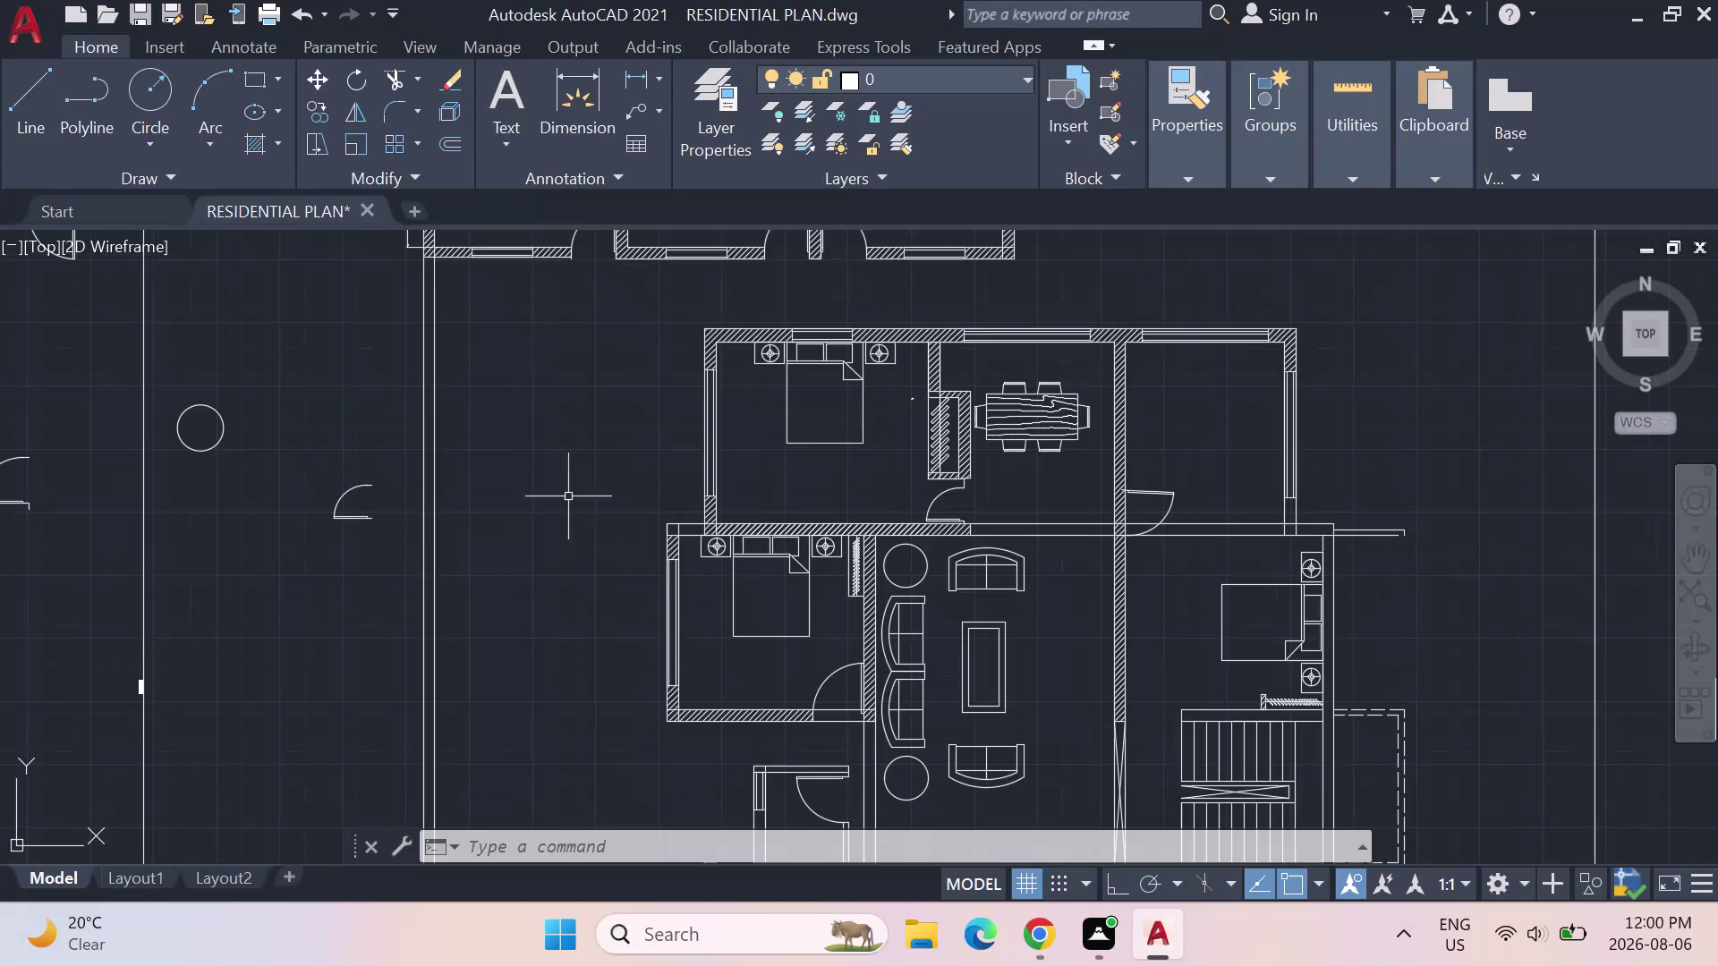
Center the house on screen with its living room and bedrooms, then quick-save RESIDENTIAL PLAN.dwg.
scroll(up, 3)
scroll(down, 3)
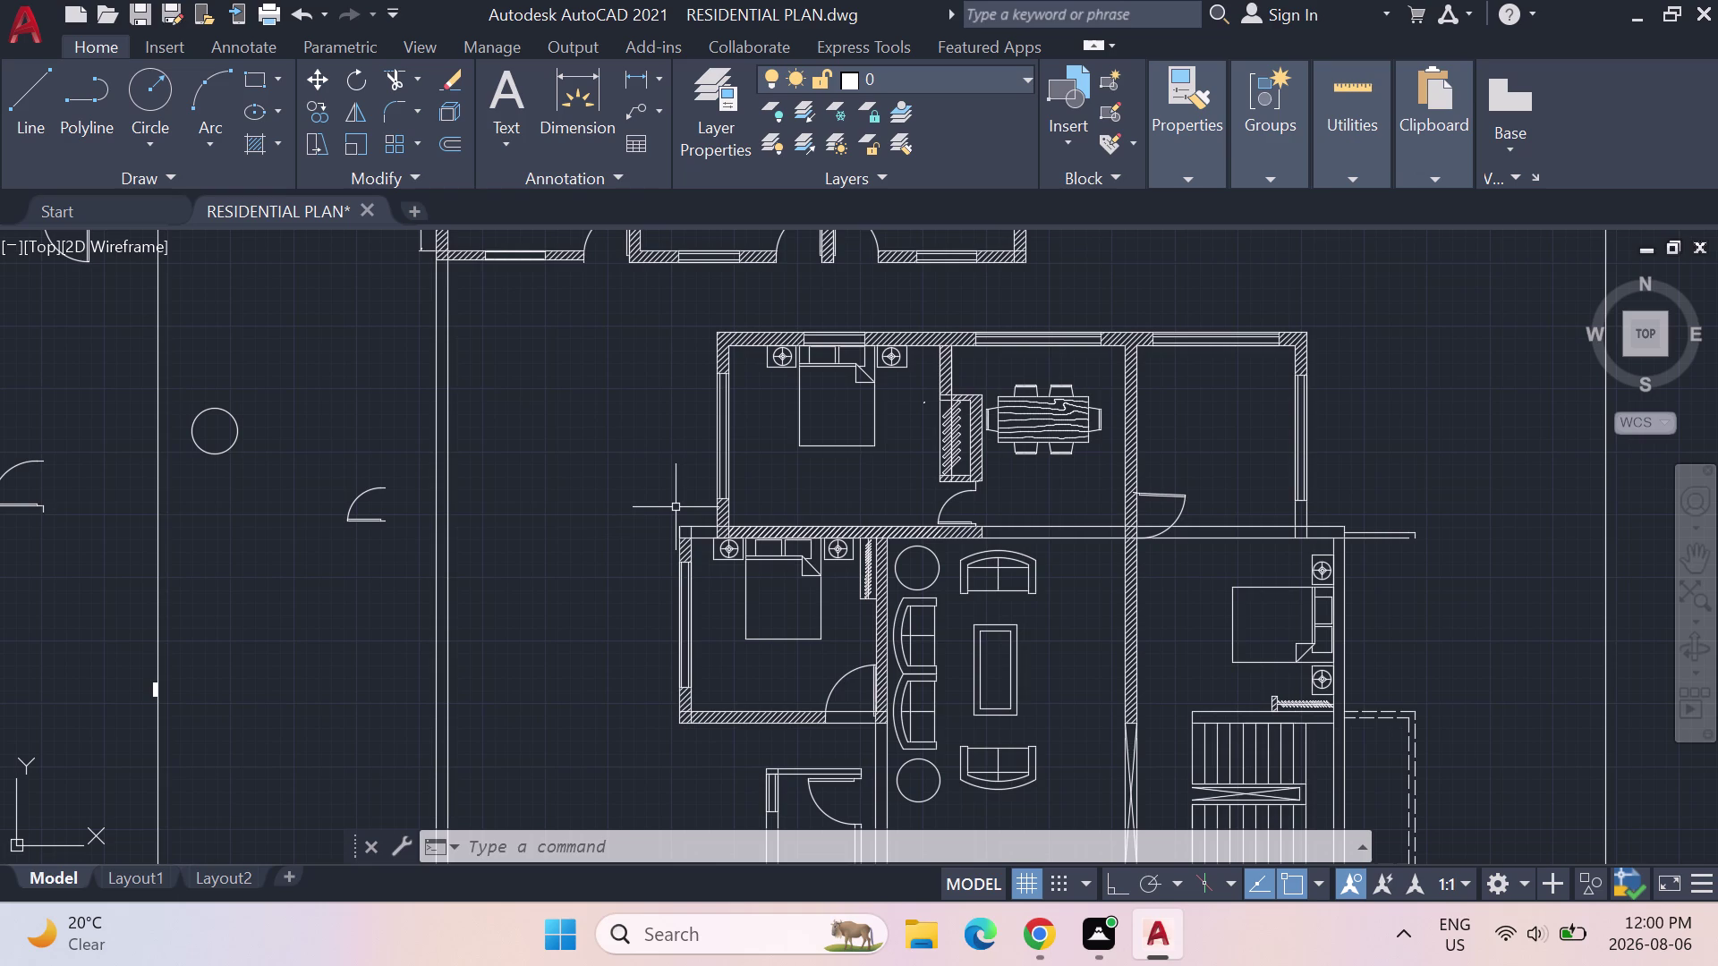
middle_drag(636, 549, 528, 507)
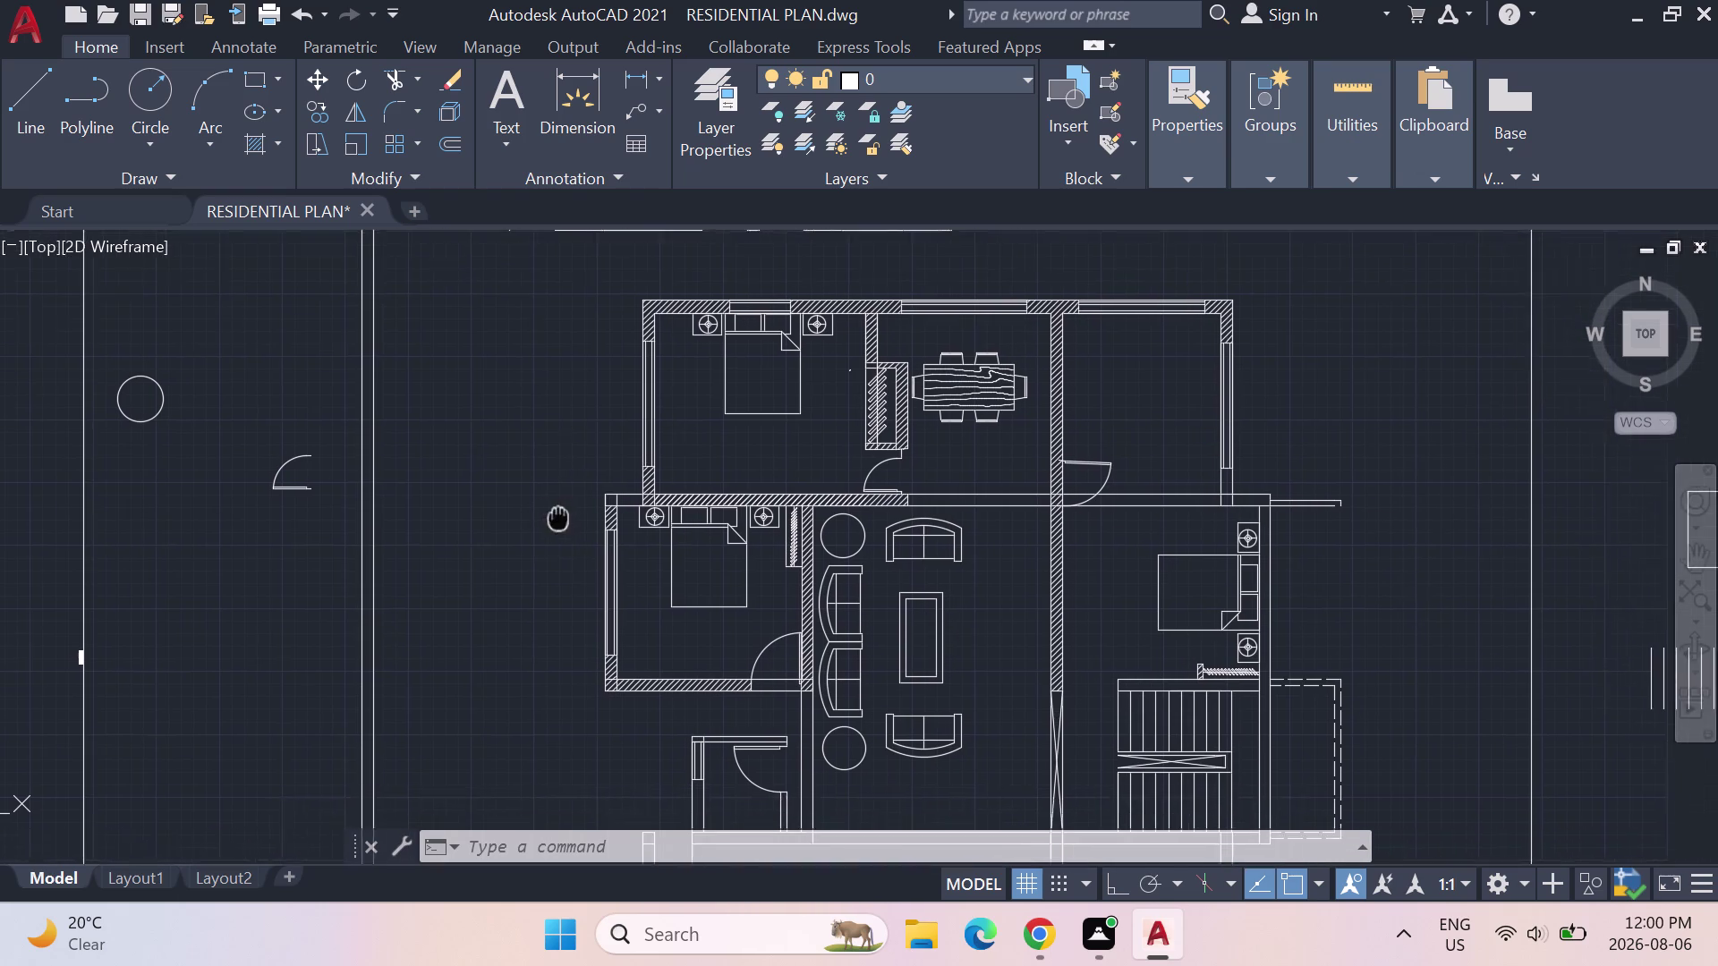
middle_drag(528, 507, 499, 495)
scroll(up, 3)
scroll(down, 3)
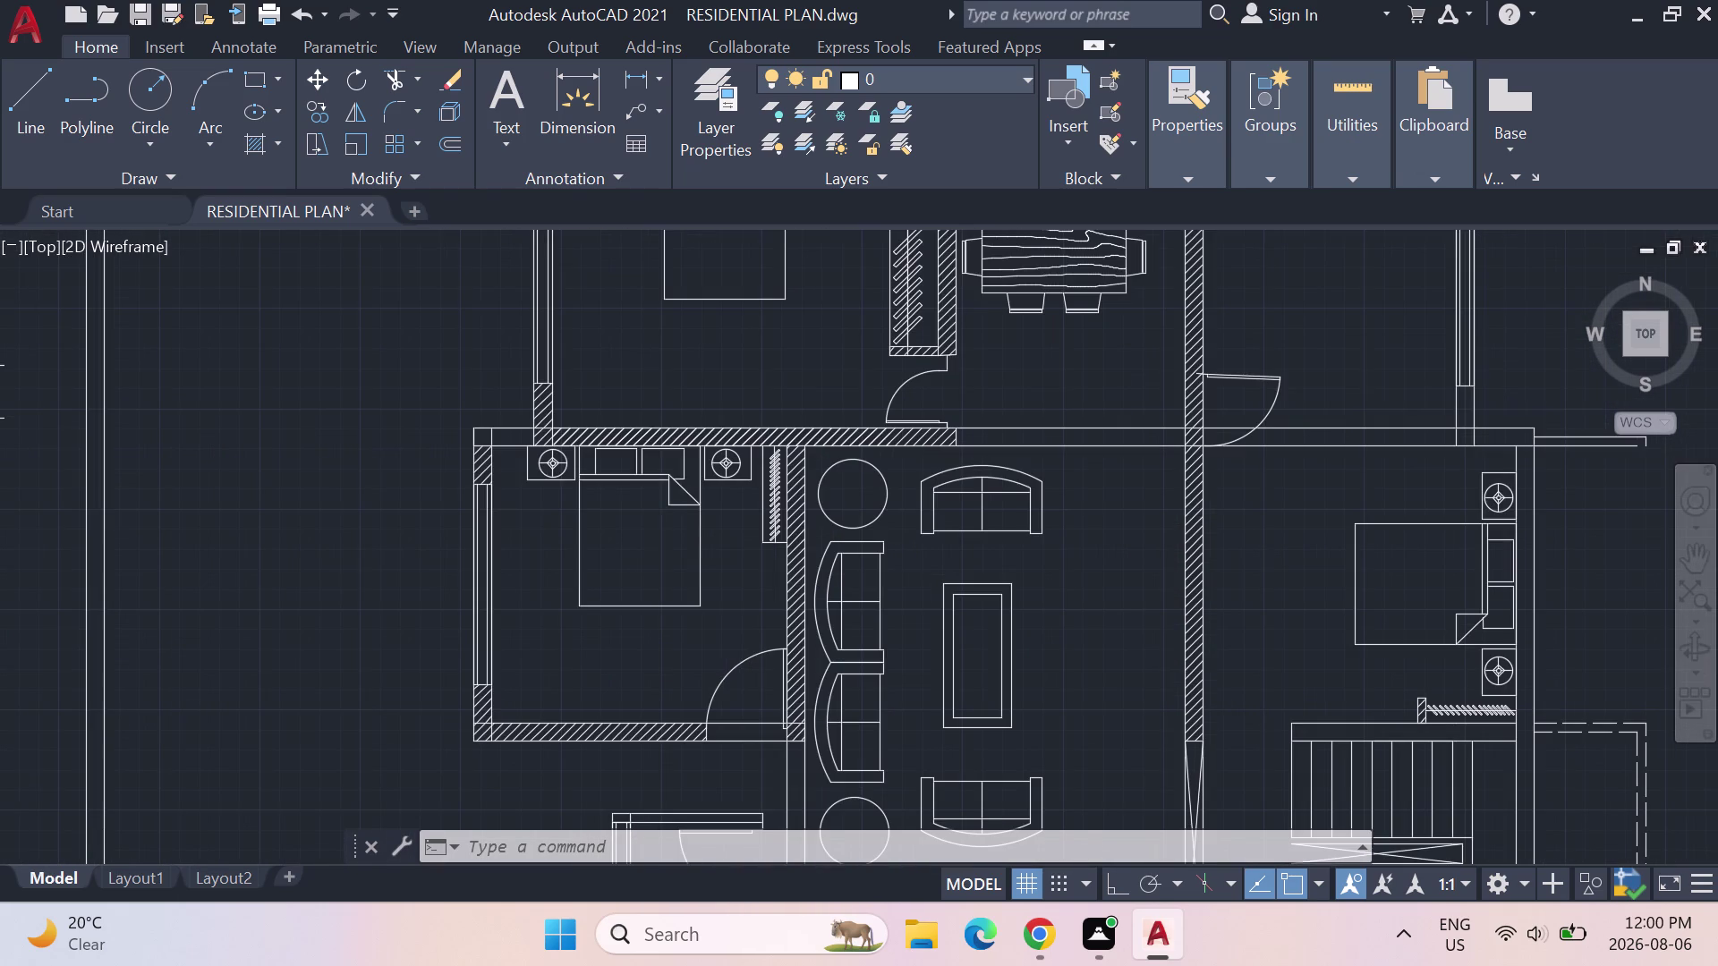
middle_drag(665, 561, 524, 433)
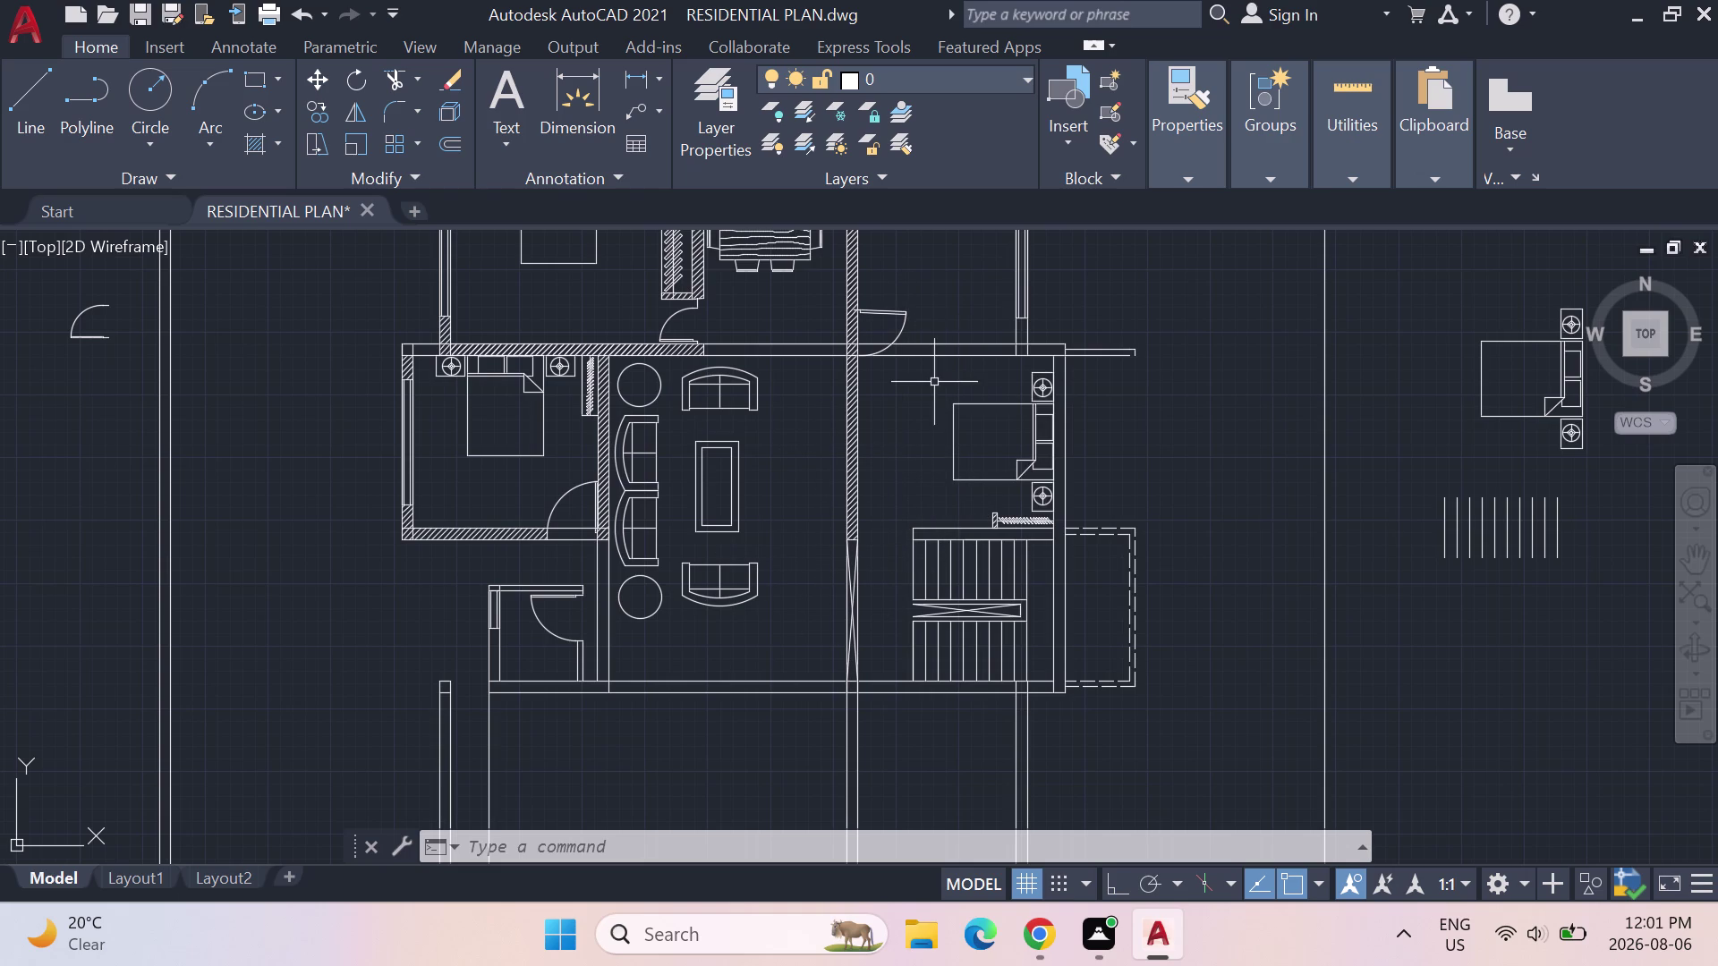
key(ctrl+s)
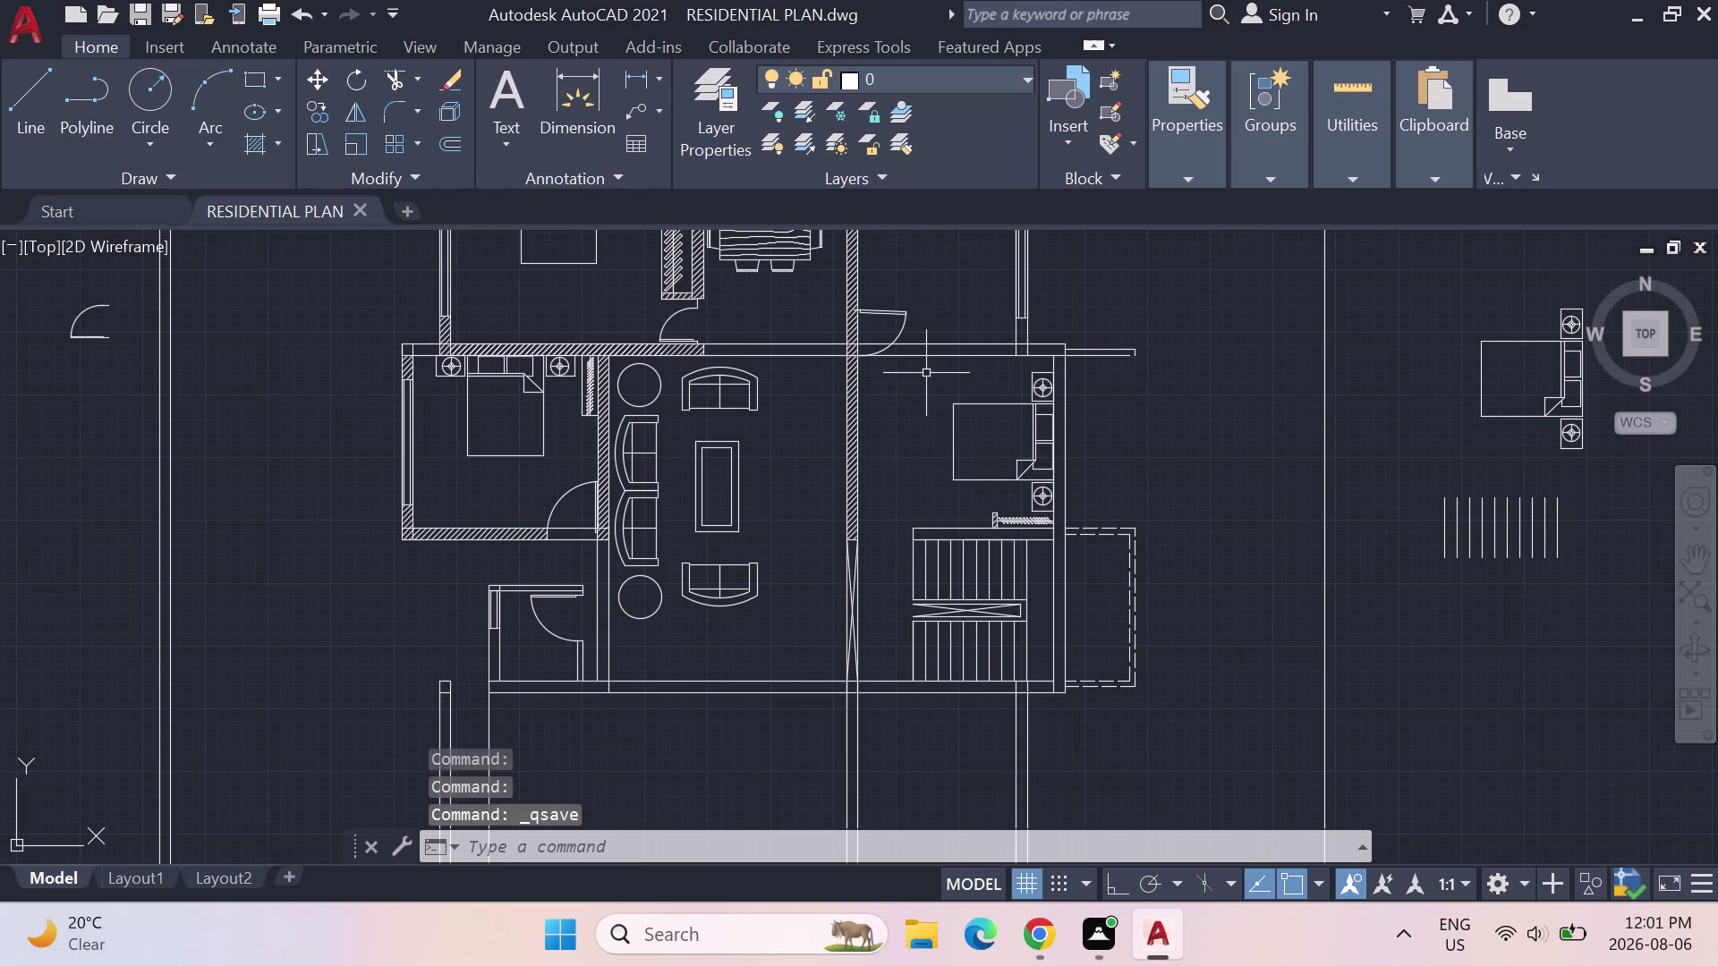
Zoom out to review the site's car, spare furniture blocks and plot boundary, then save again.
scroll(down, 3)
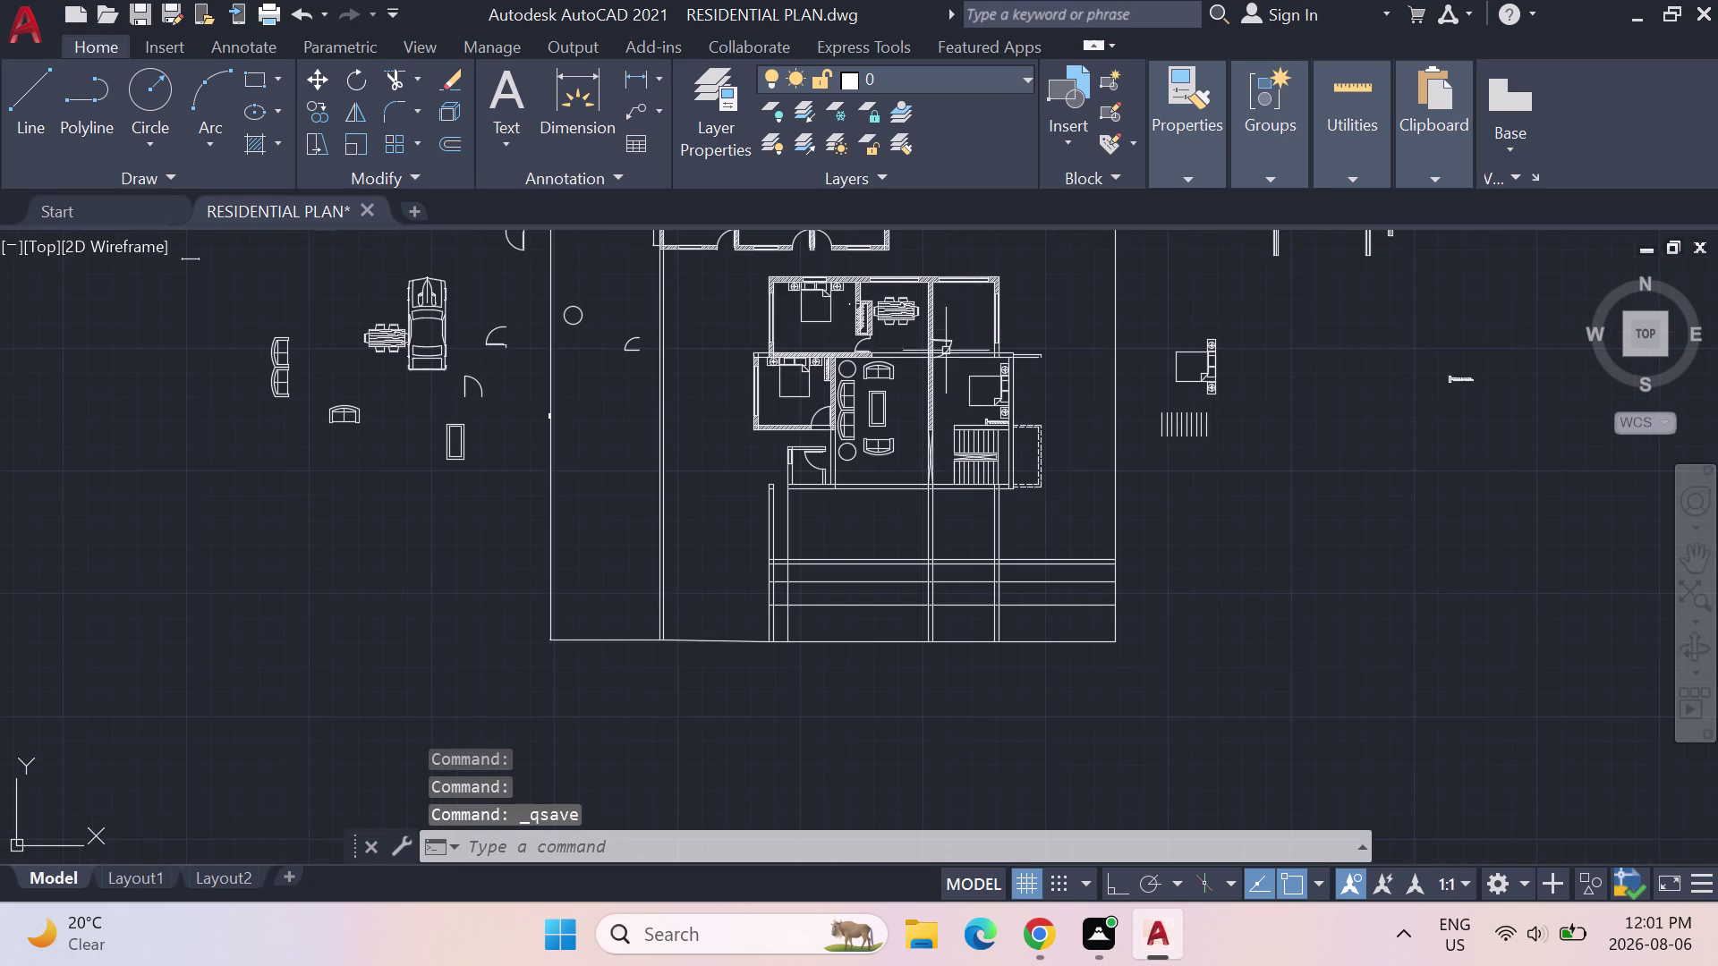
scroll(up, 3)
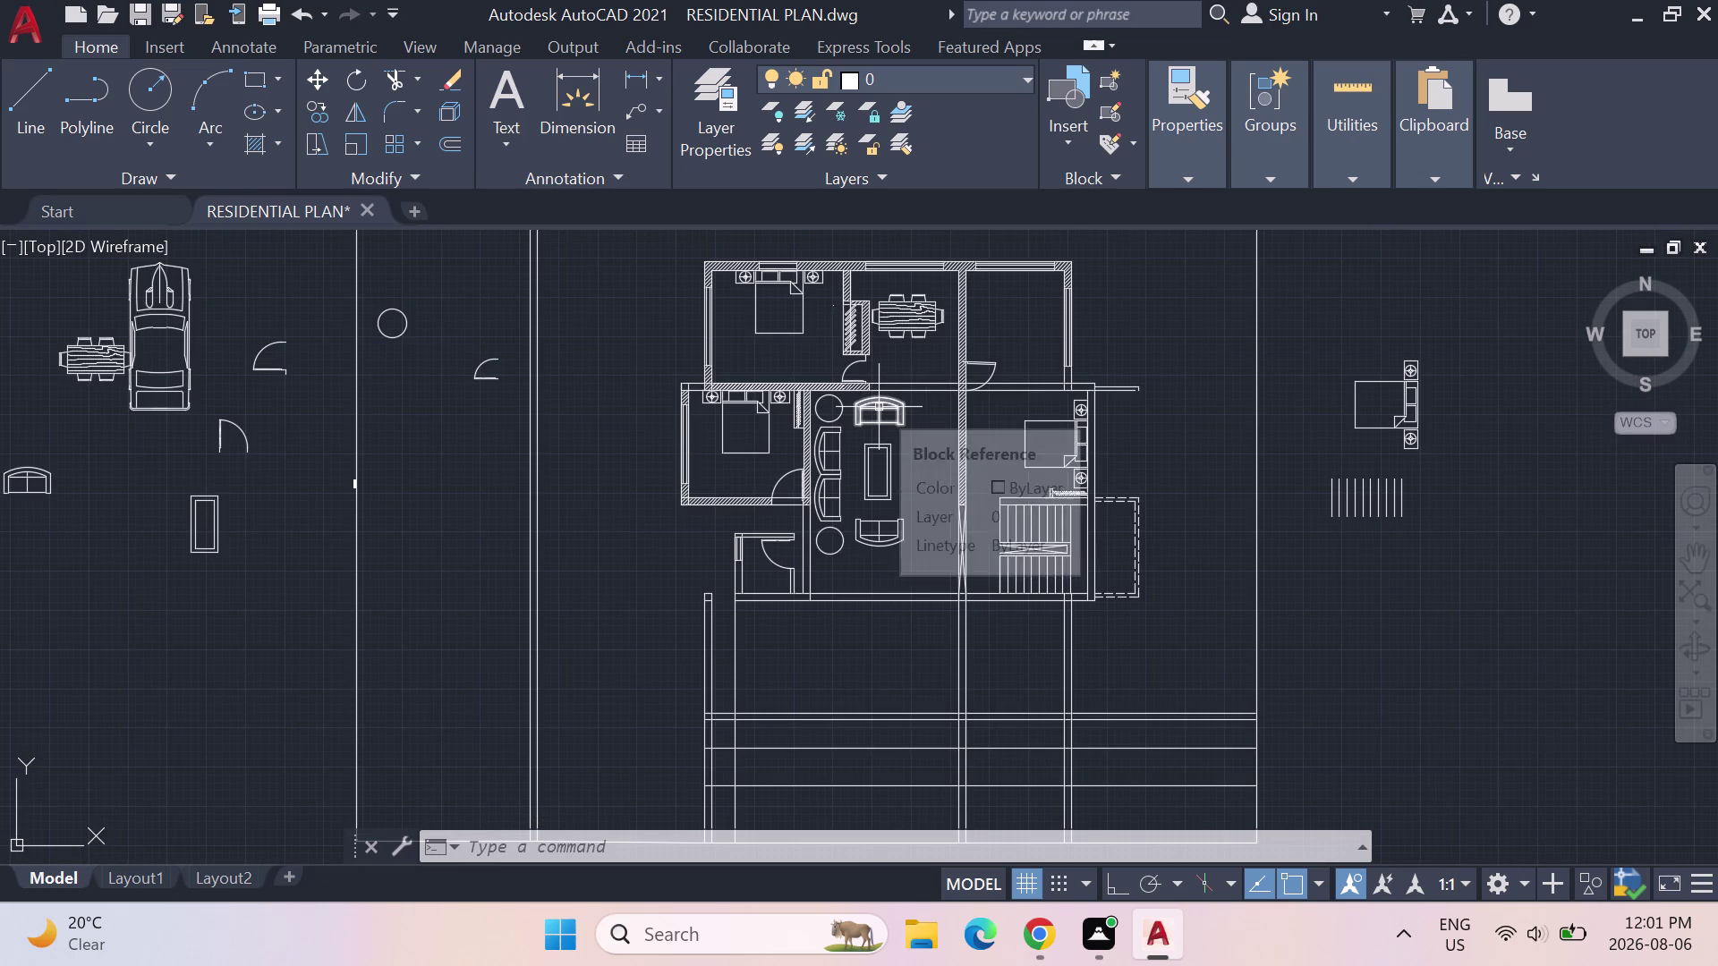
scroll(up, 3)
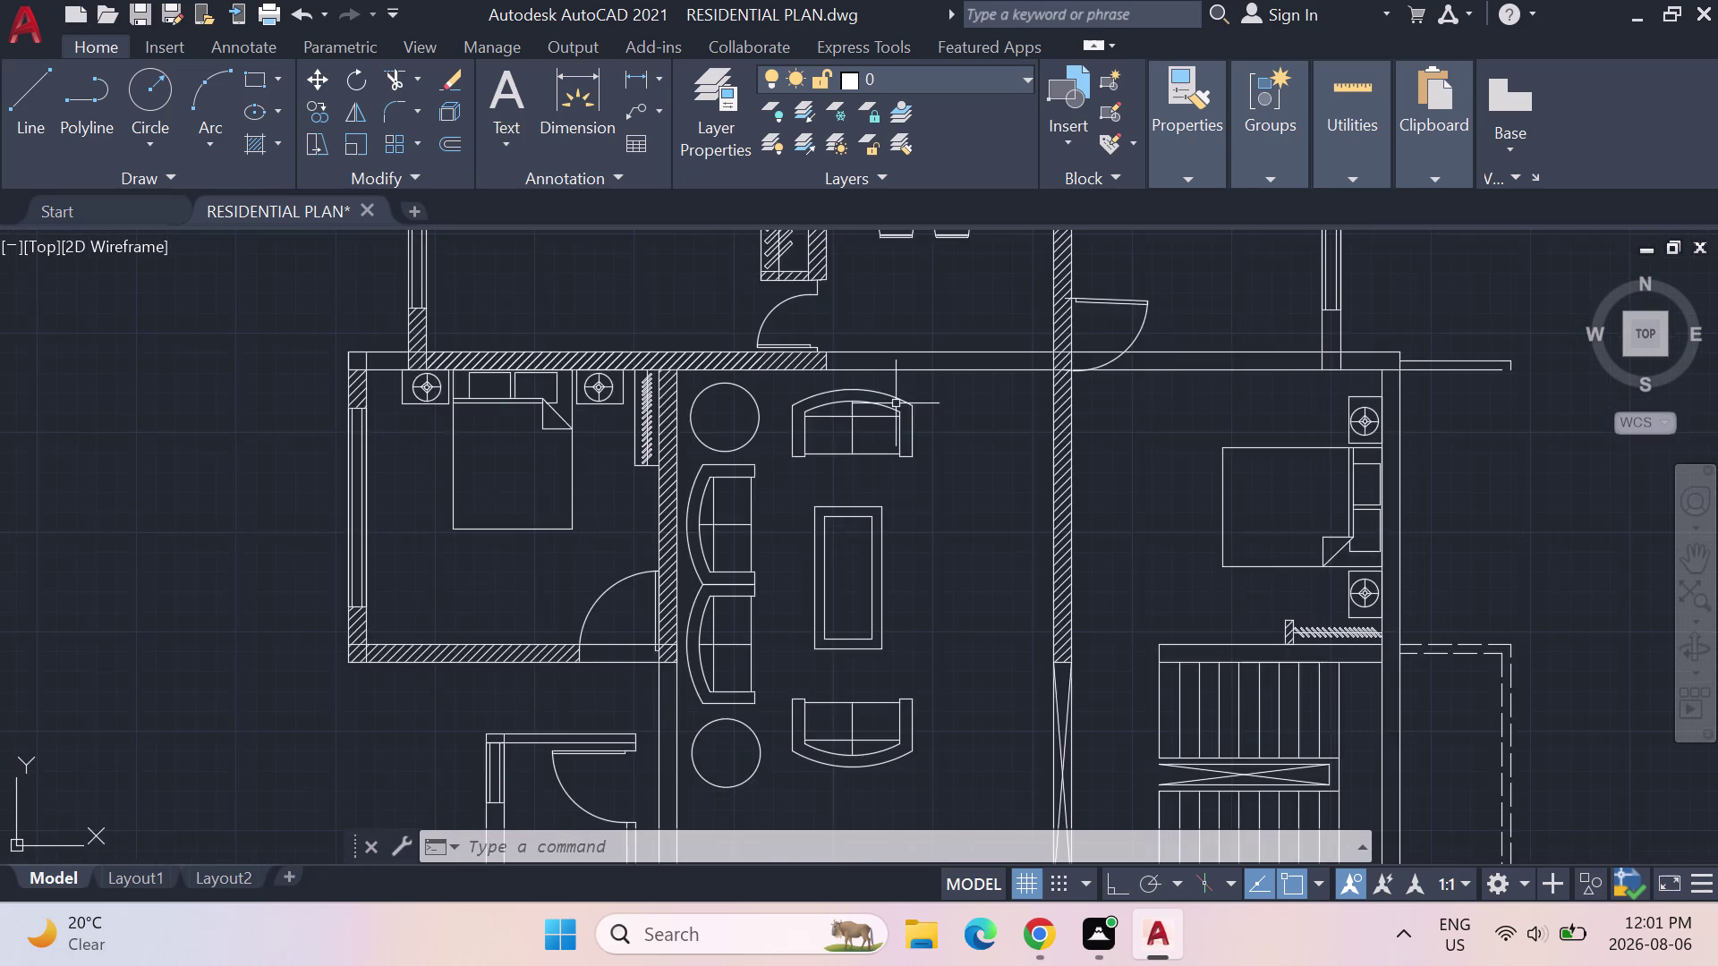
scroll(down, 3)
scroll(down, 3)
scroll(down, 3)
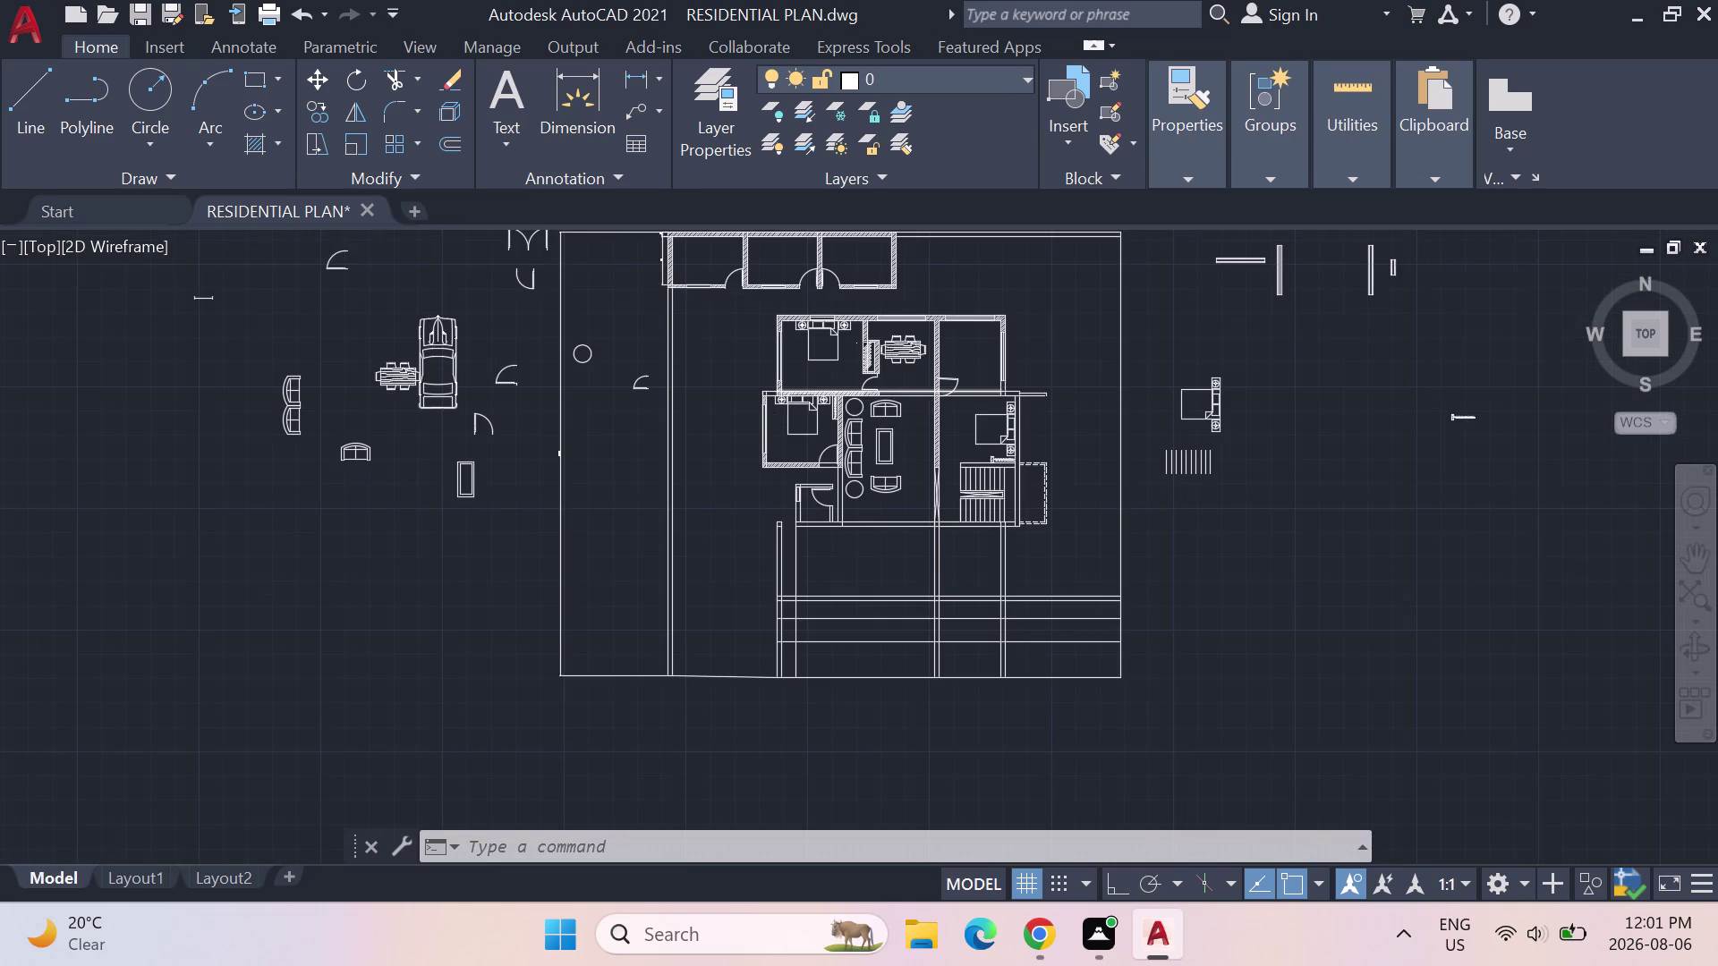
scroll(up, 3)
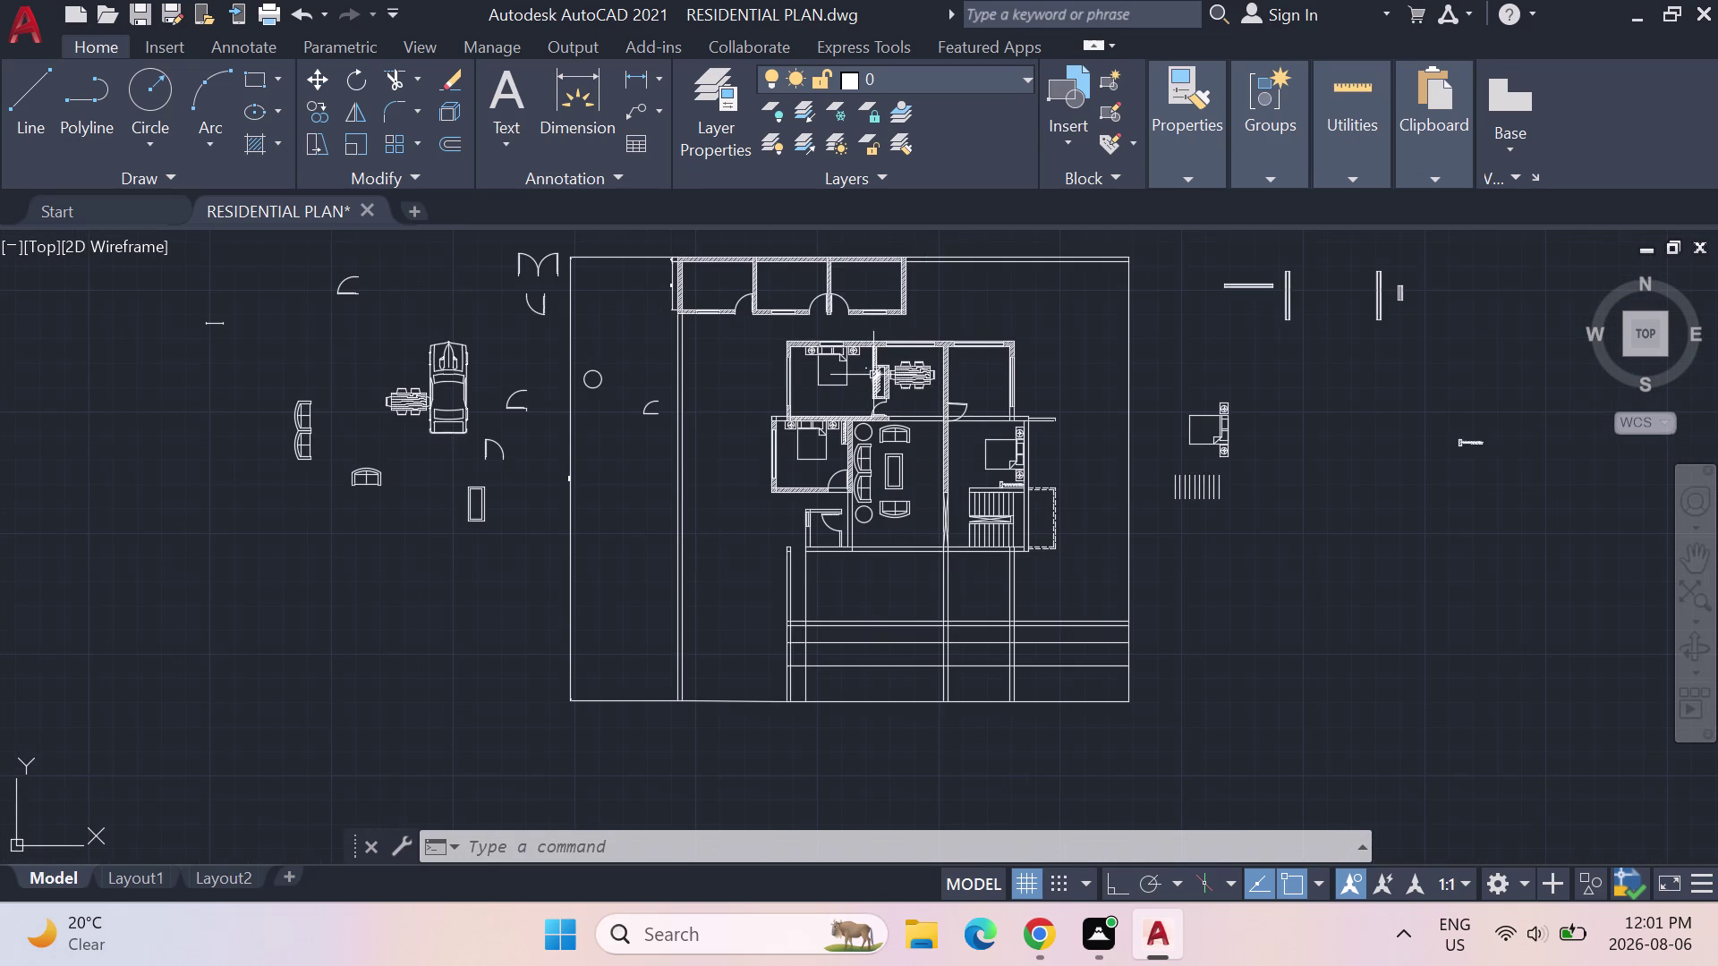
key(ctrl+s)
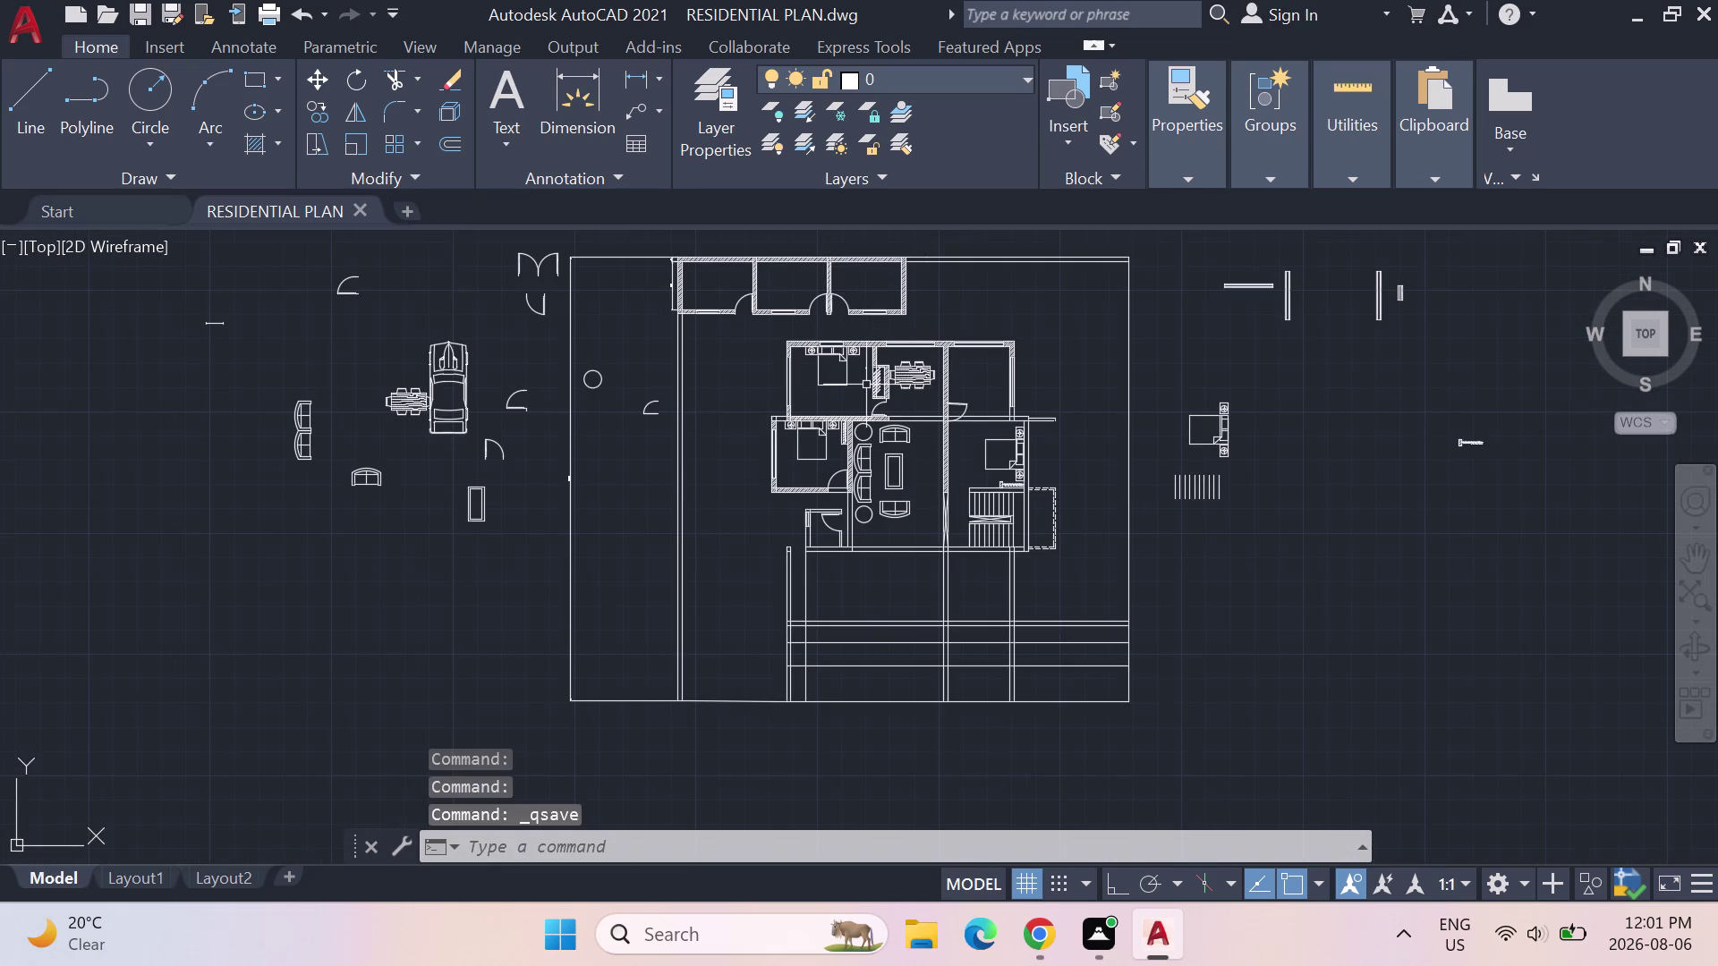
Zoom back in on the house plan.
scroll(down, 3)
scroll(up, 3)
scroll(up, 3)
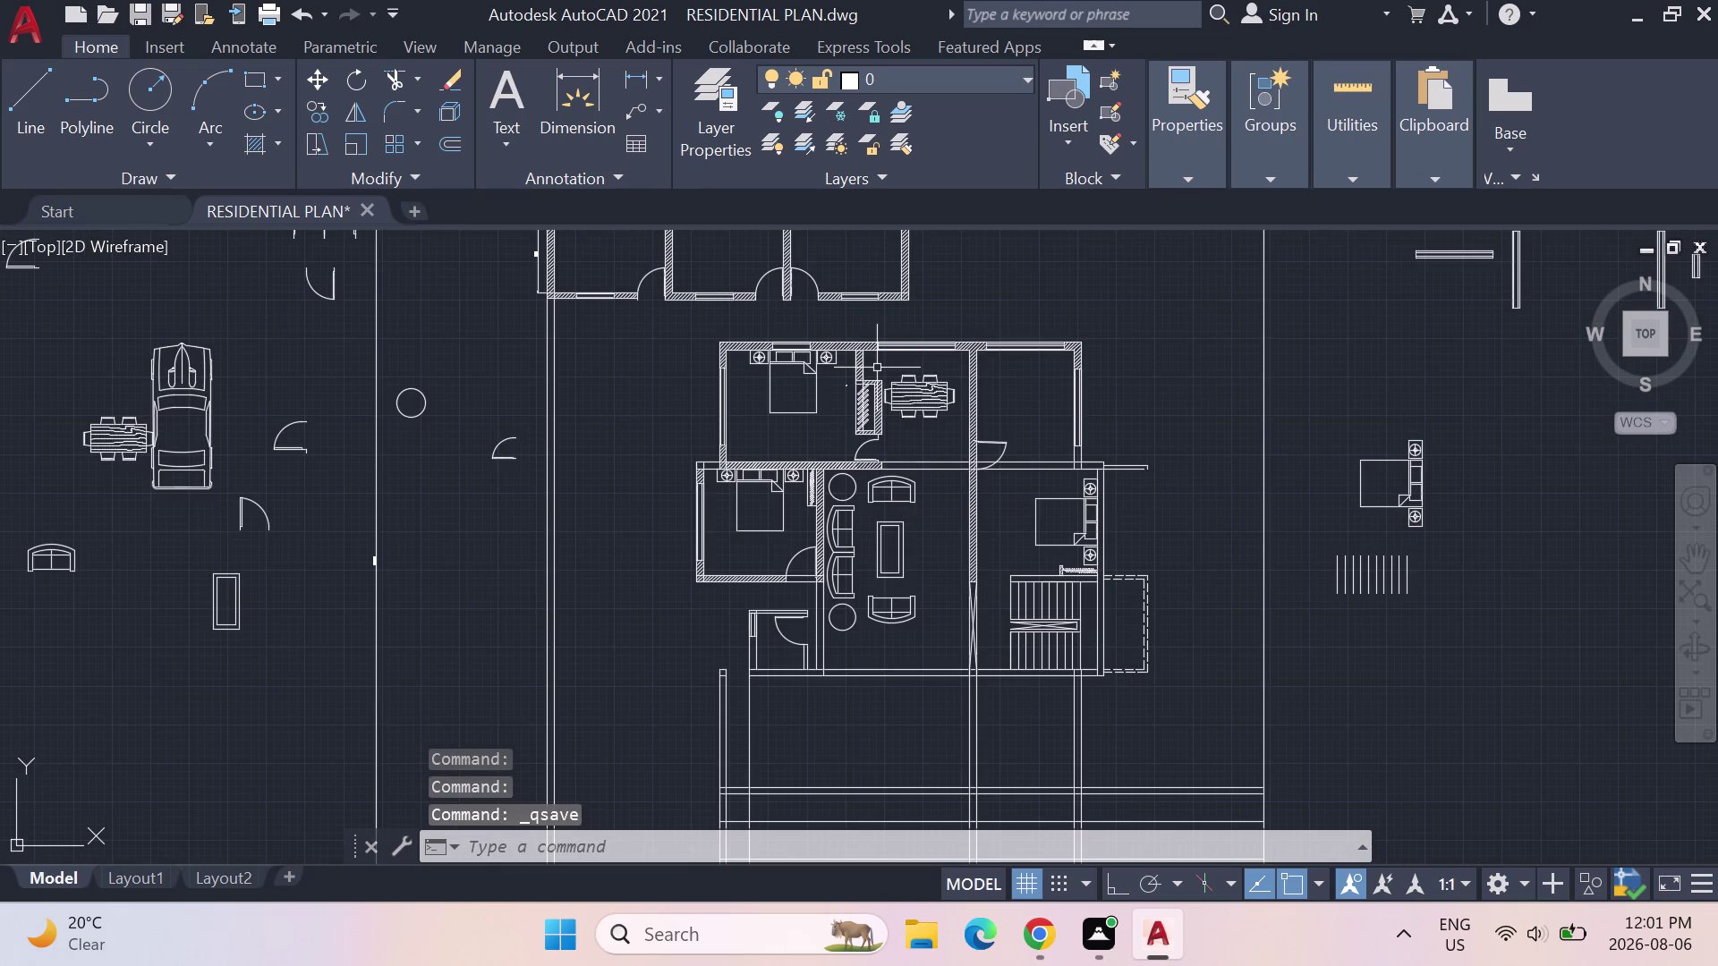
scroll(up, 3)
scroll(down, 3)
scroll(down, 3)
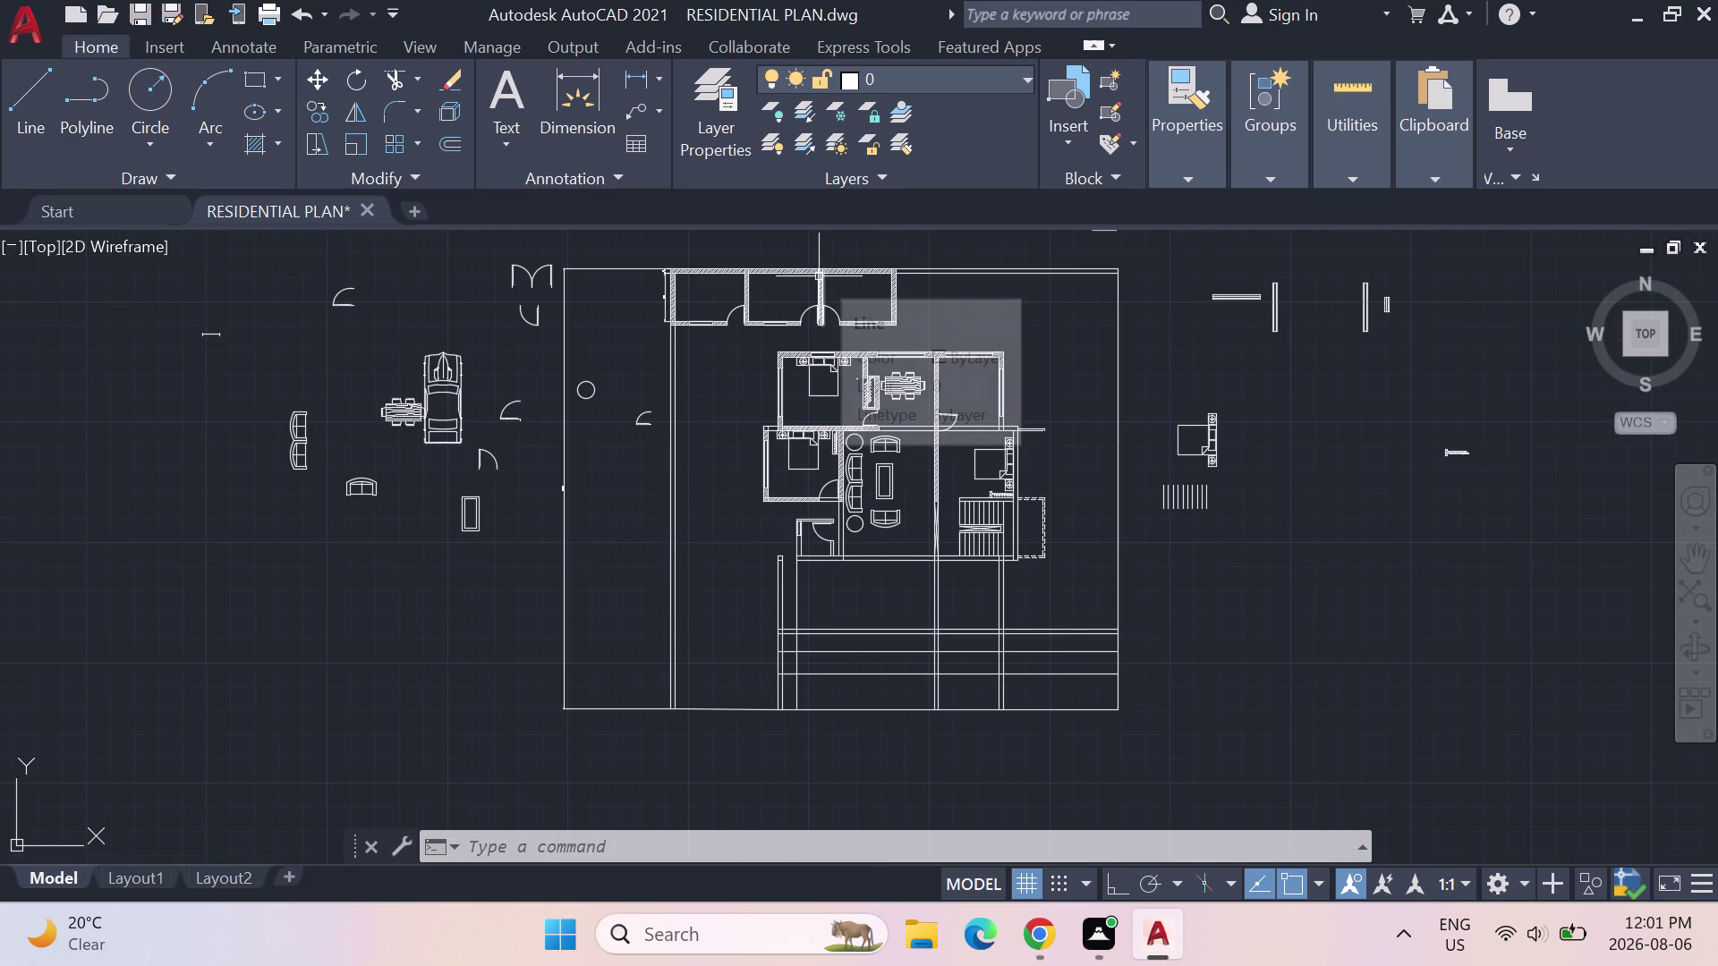
scroll(up, 3)
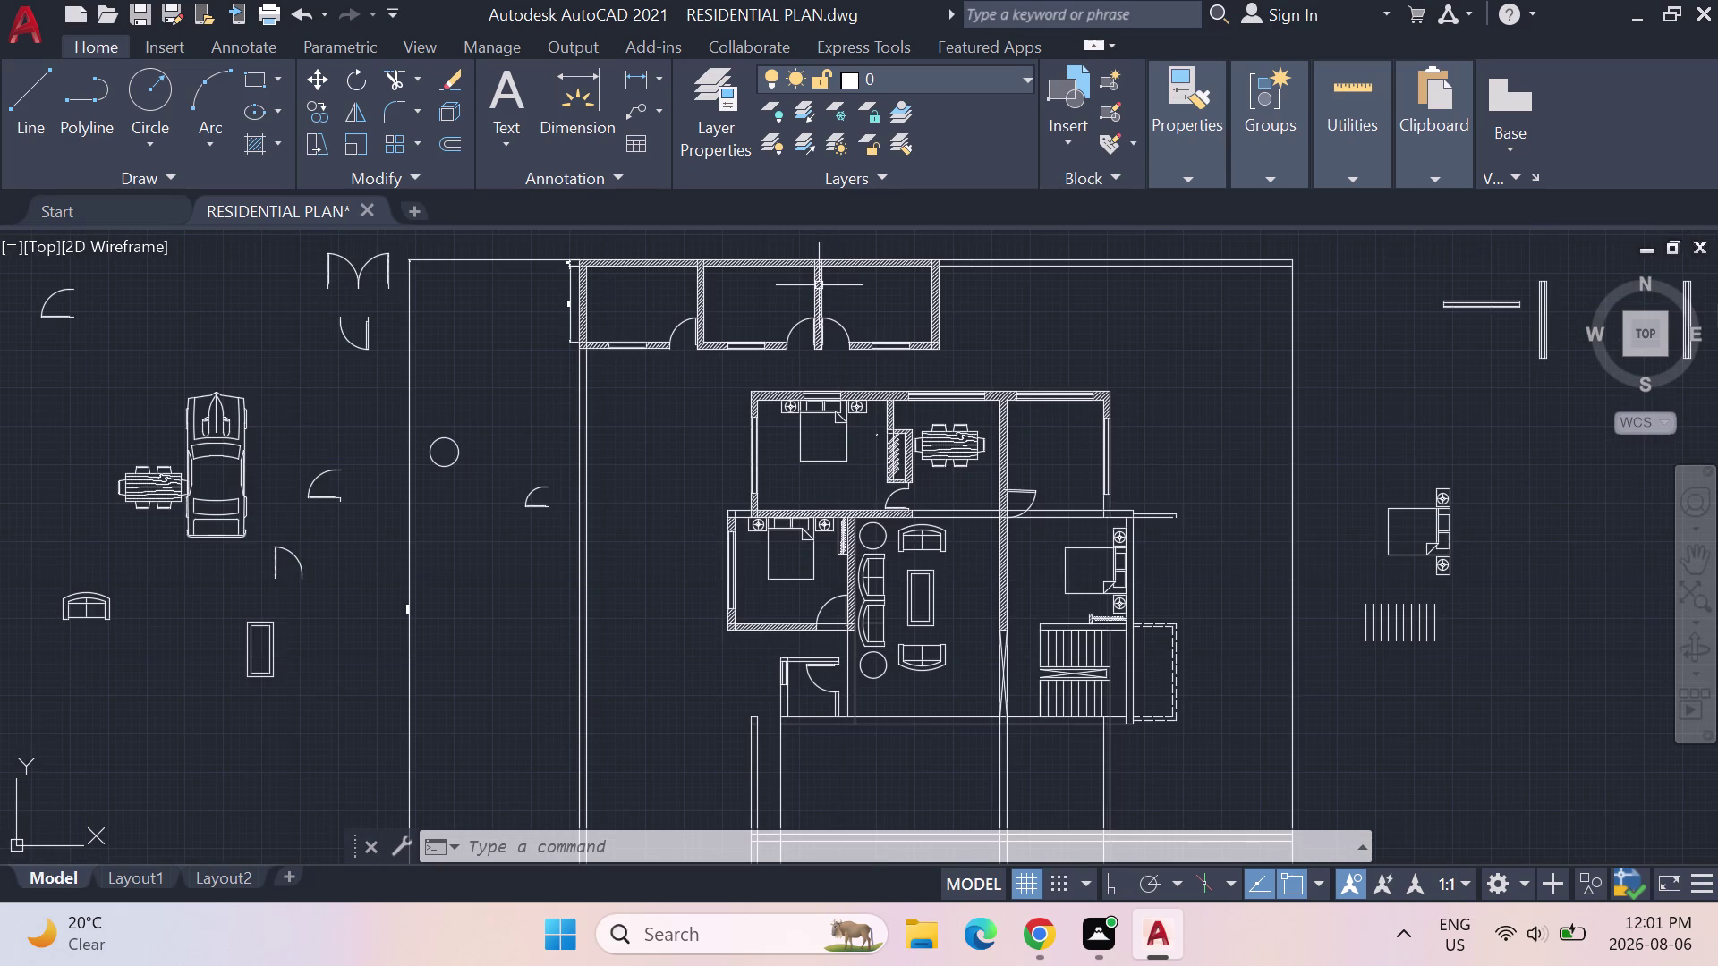
scroll(up, 3)
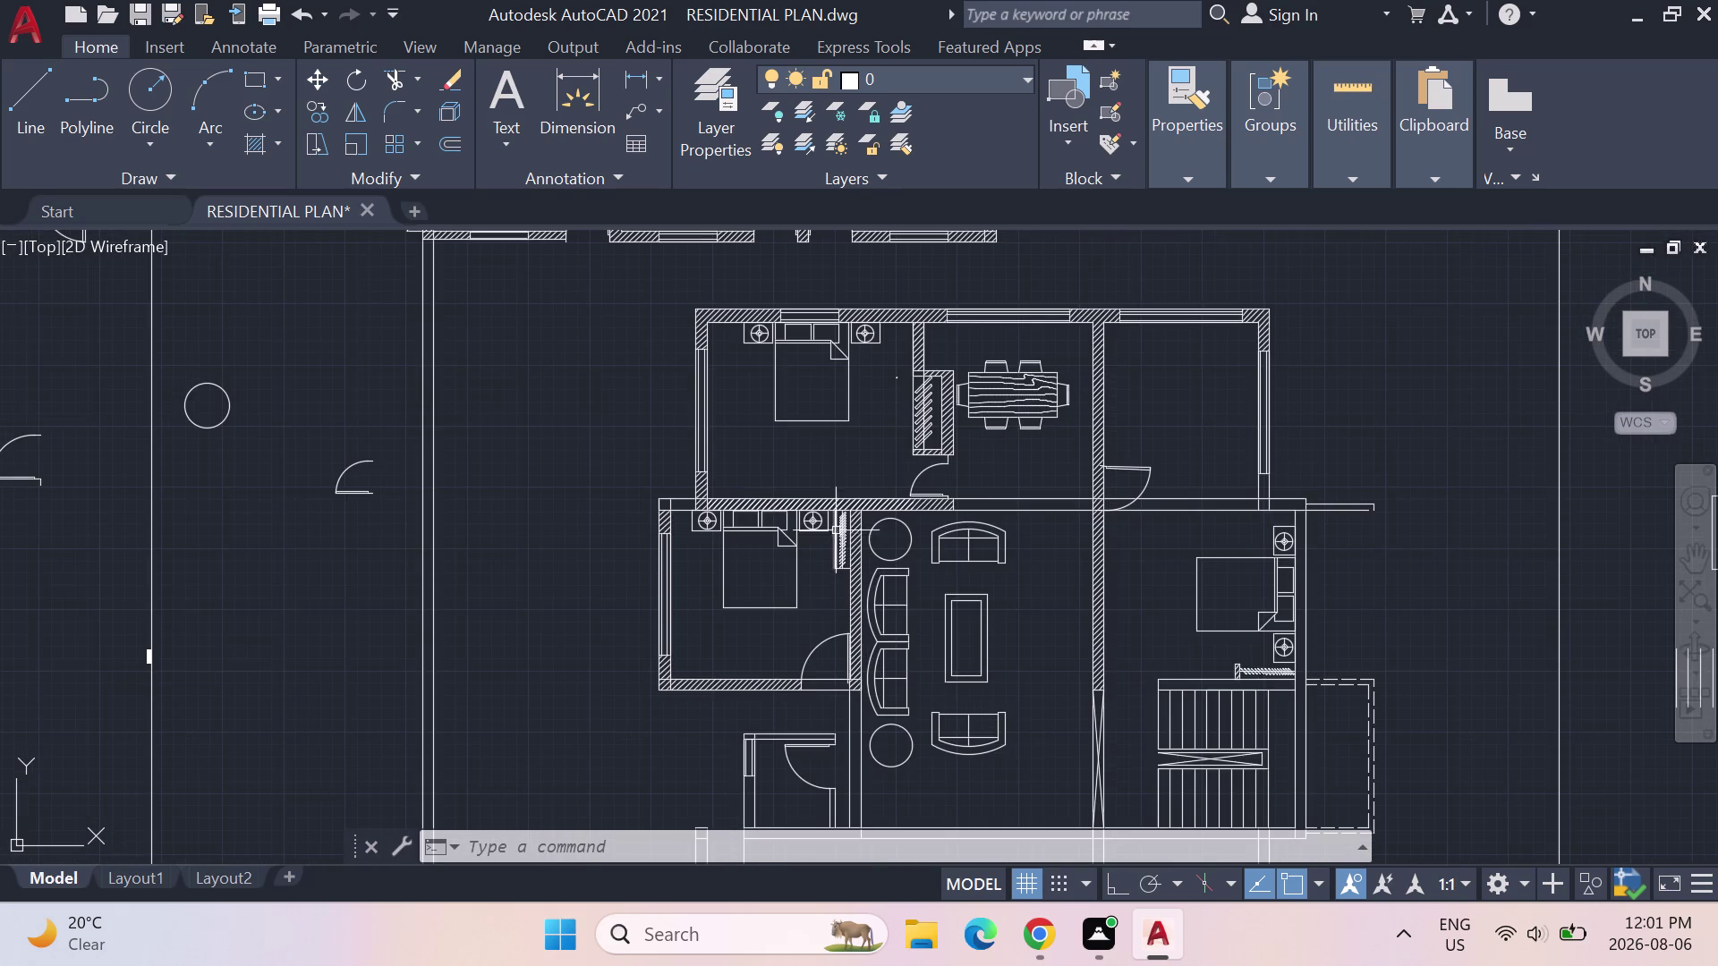
middle_drag(867, 565, 830, 349)
scroll(up, 3)
scroll(down, 3)
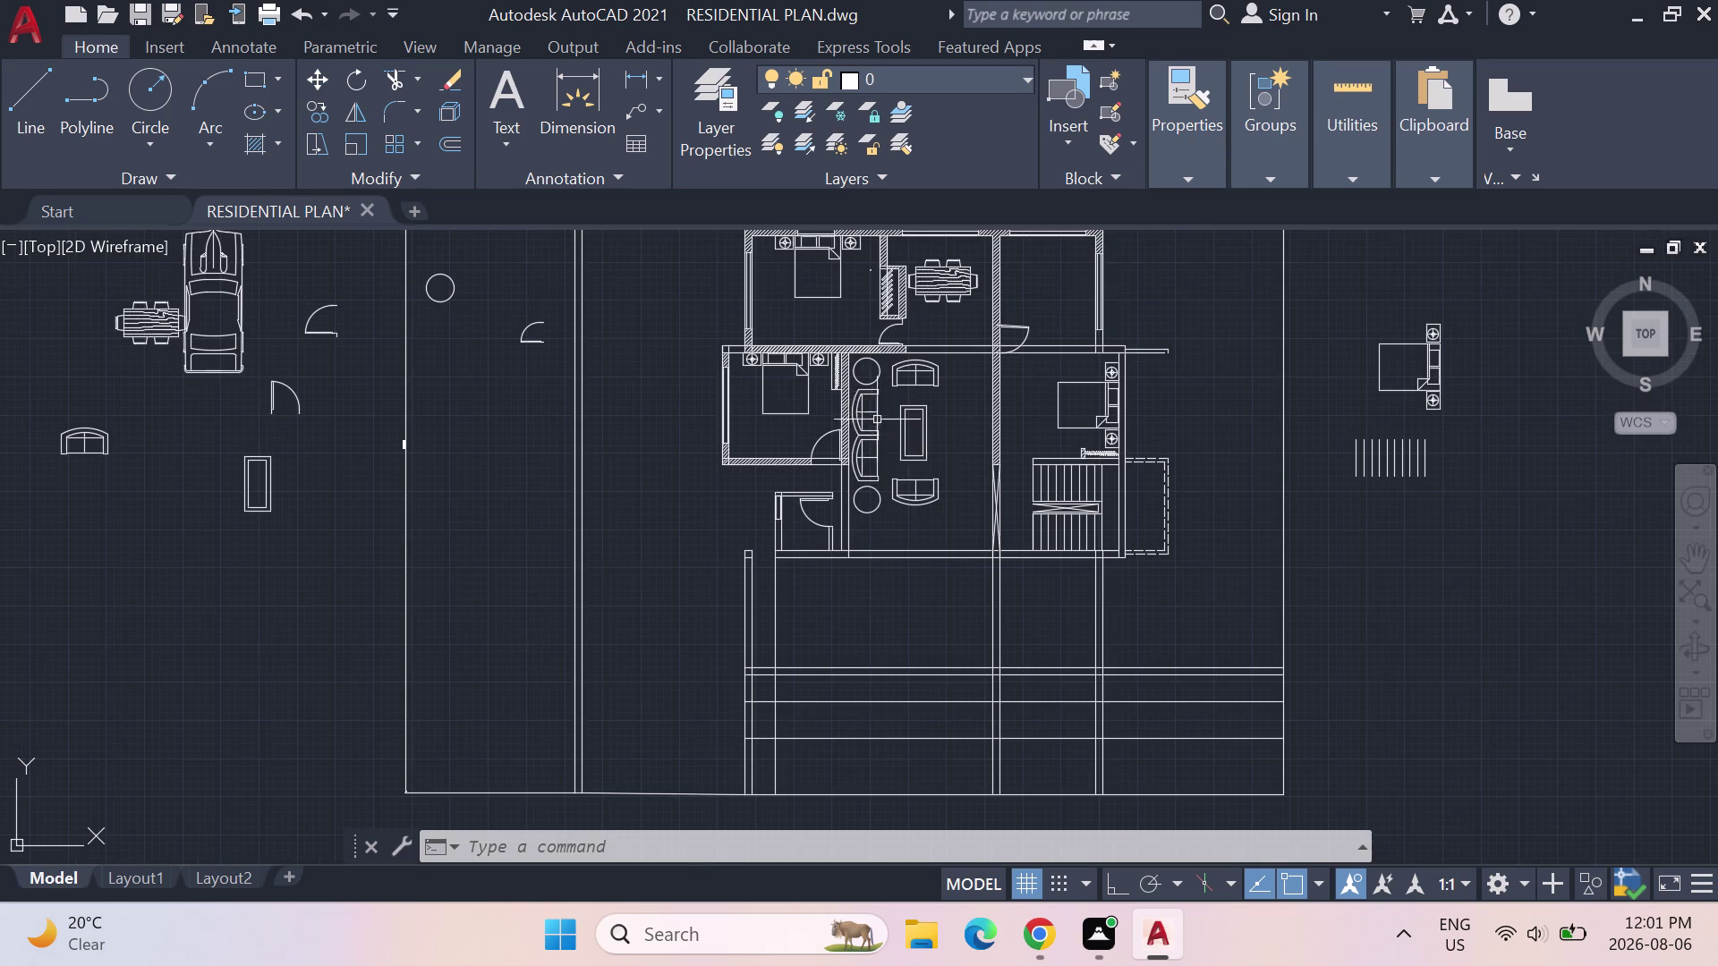
middle_drag(966, 475, 921, 462)
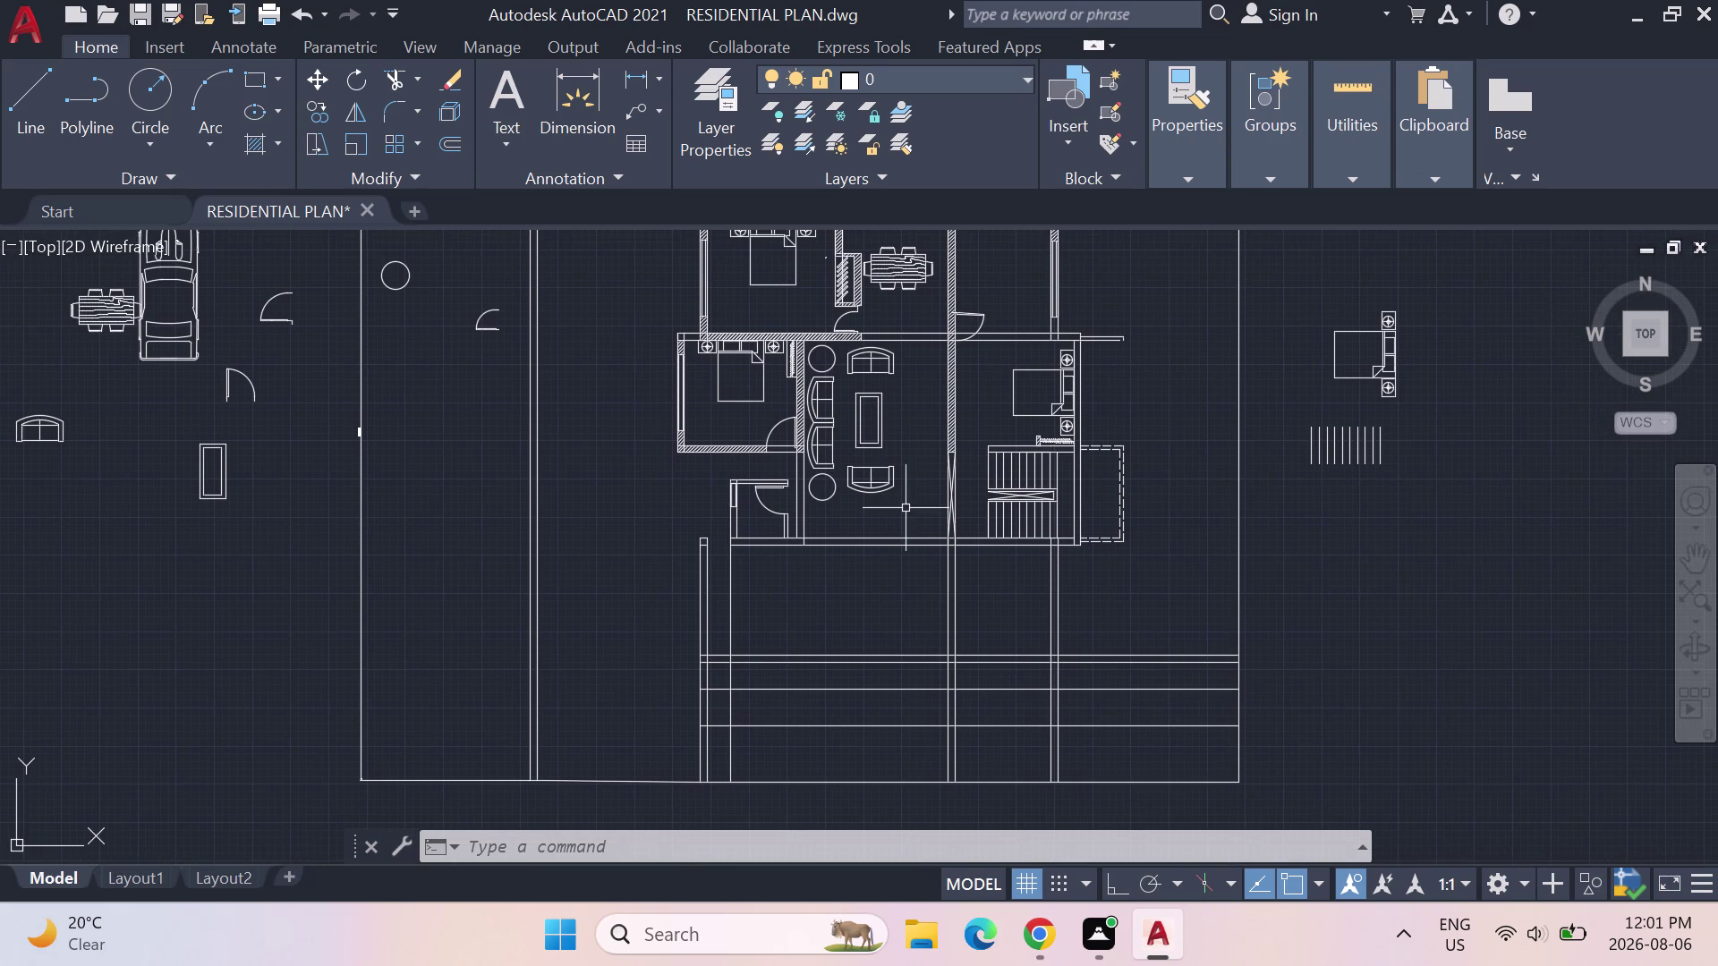
scroll(up, 3)
scroll(up, 3)
scroll(down, 3)
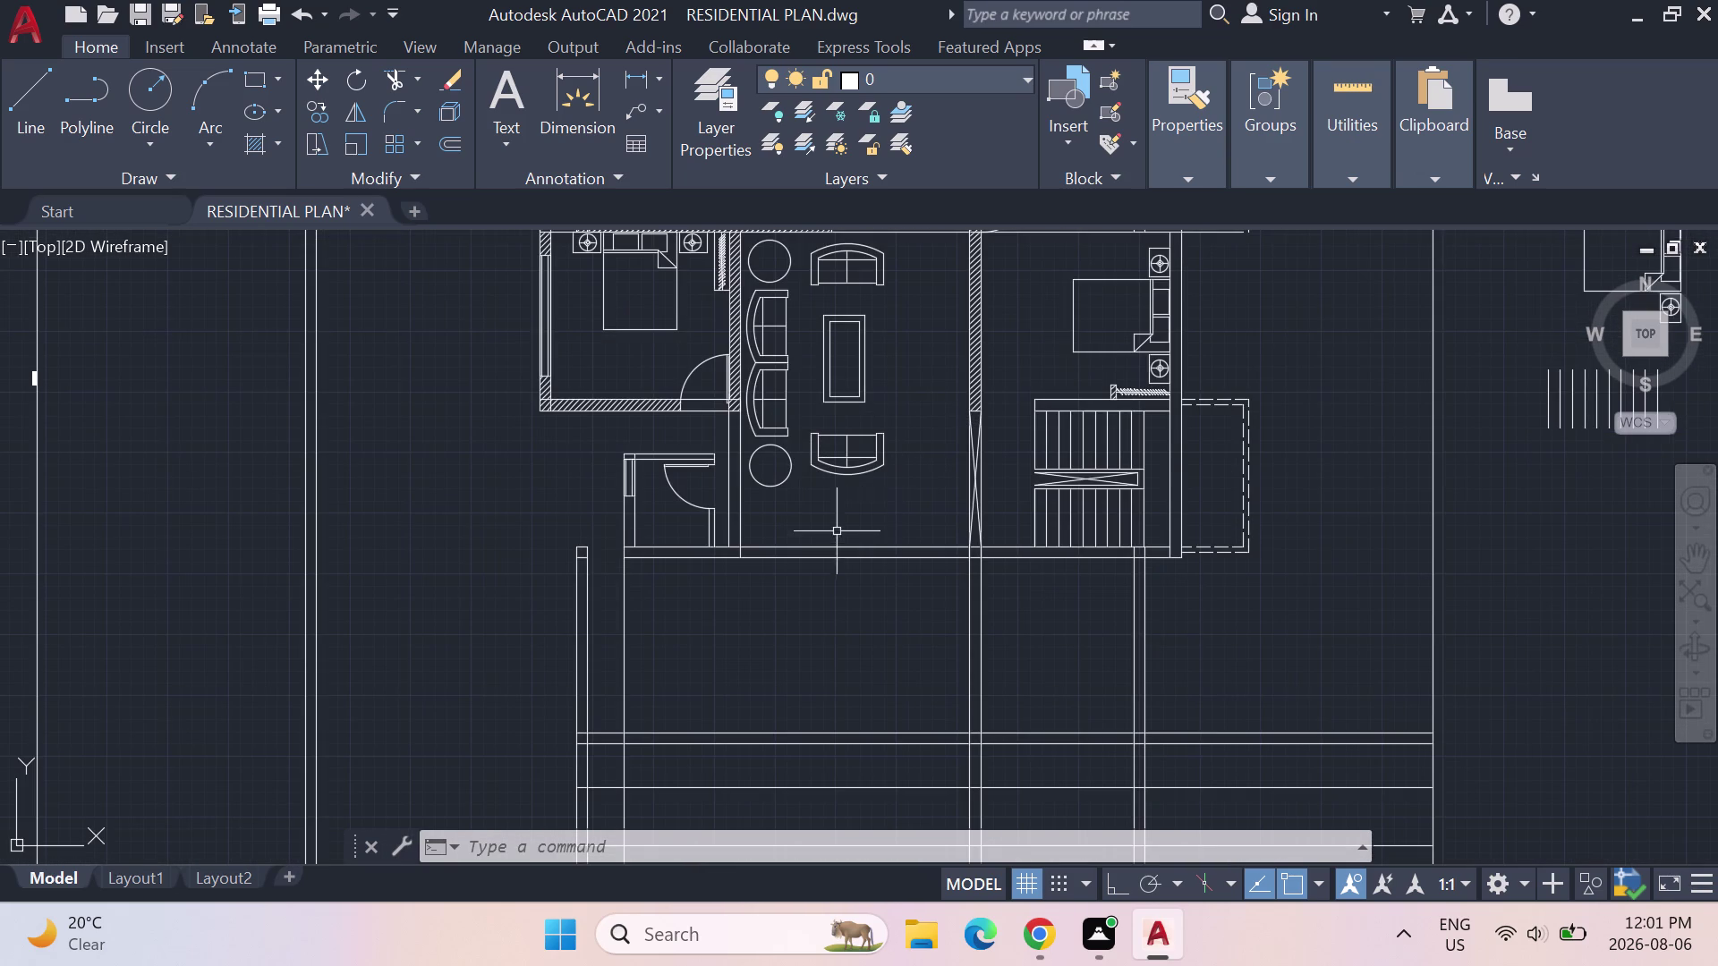
middle_drag(800, 514, 789, 499)
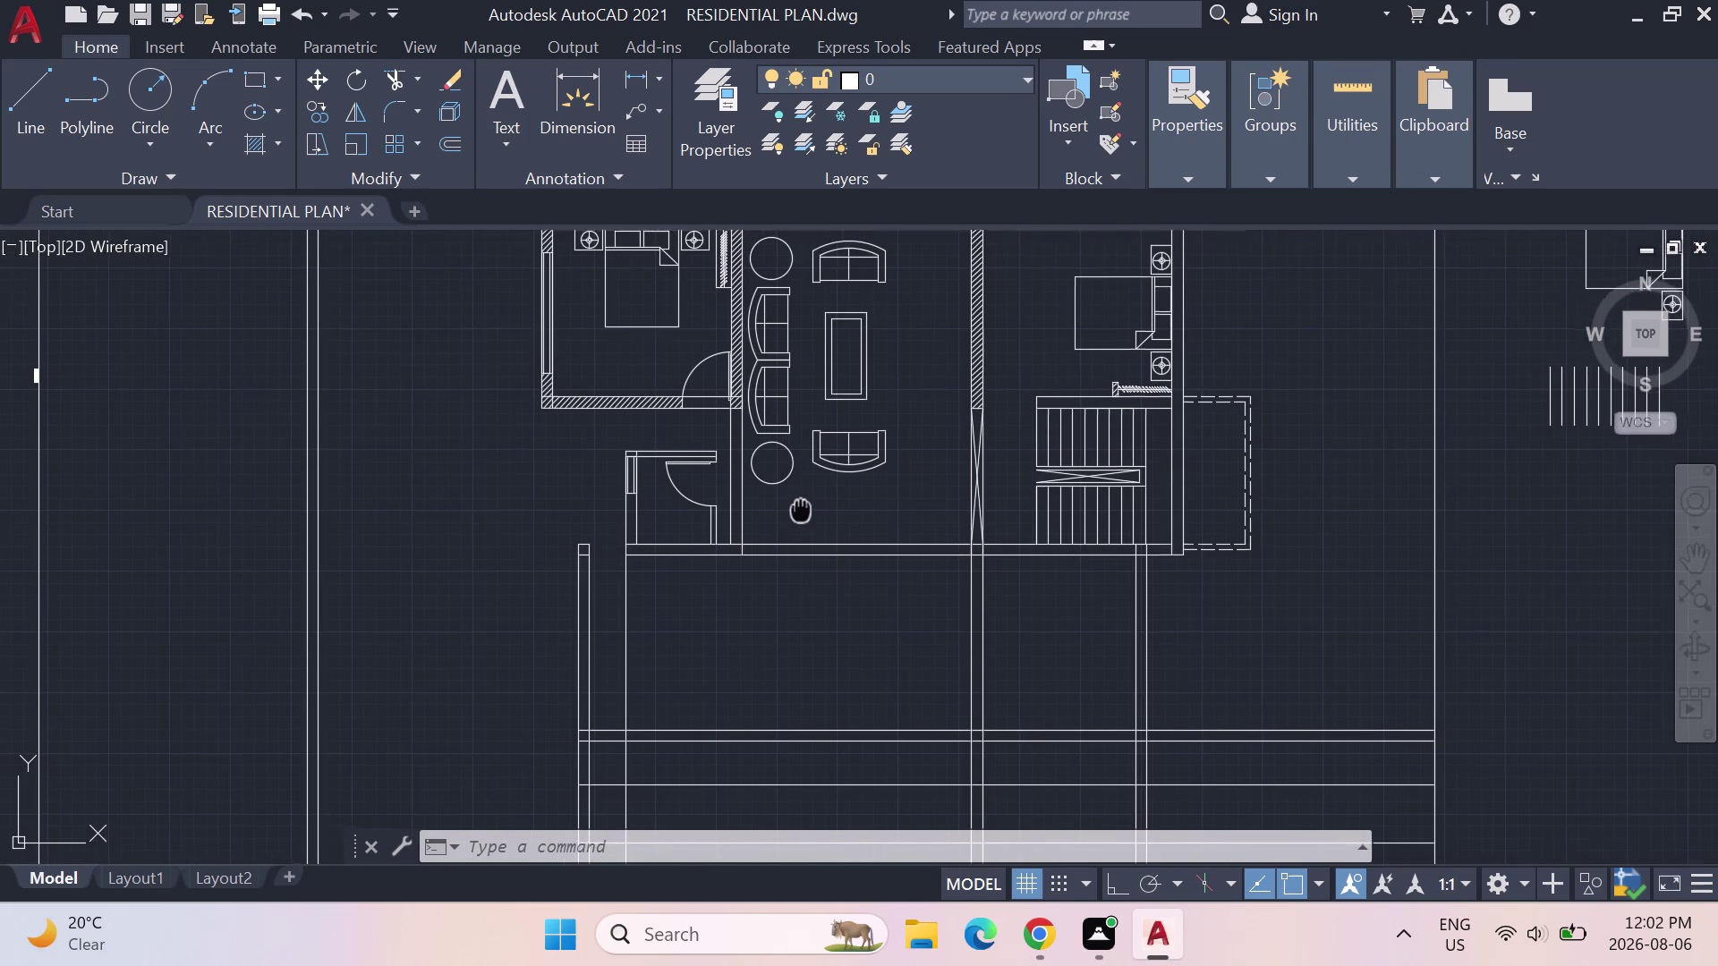
middle_drag(789, 499, 755, 412)
scroll(up, 3)
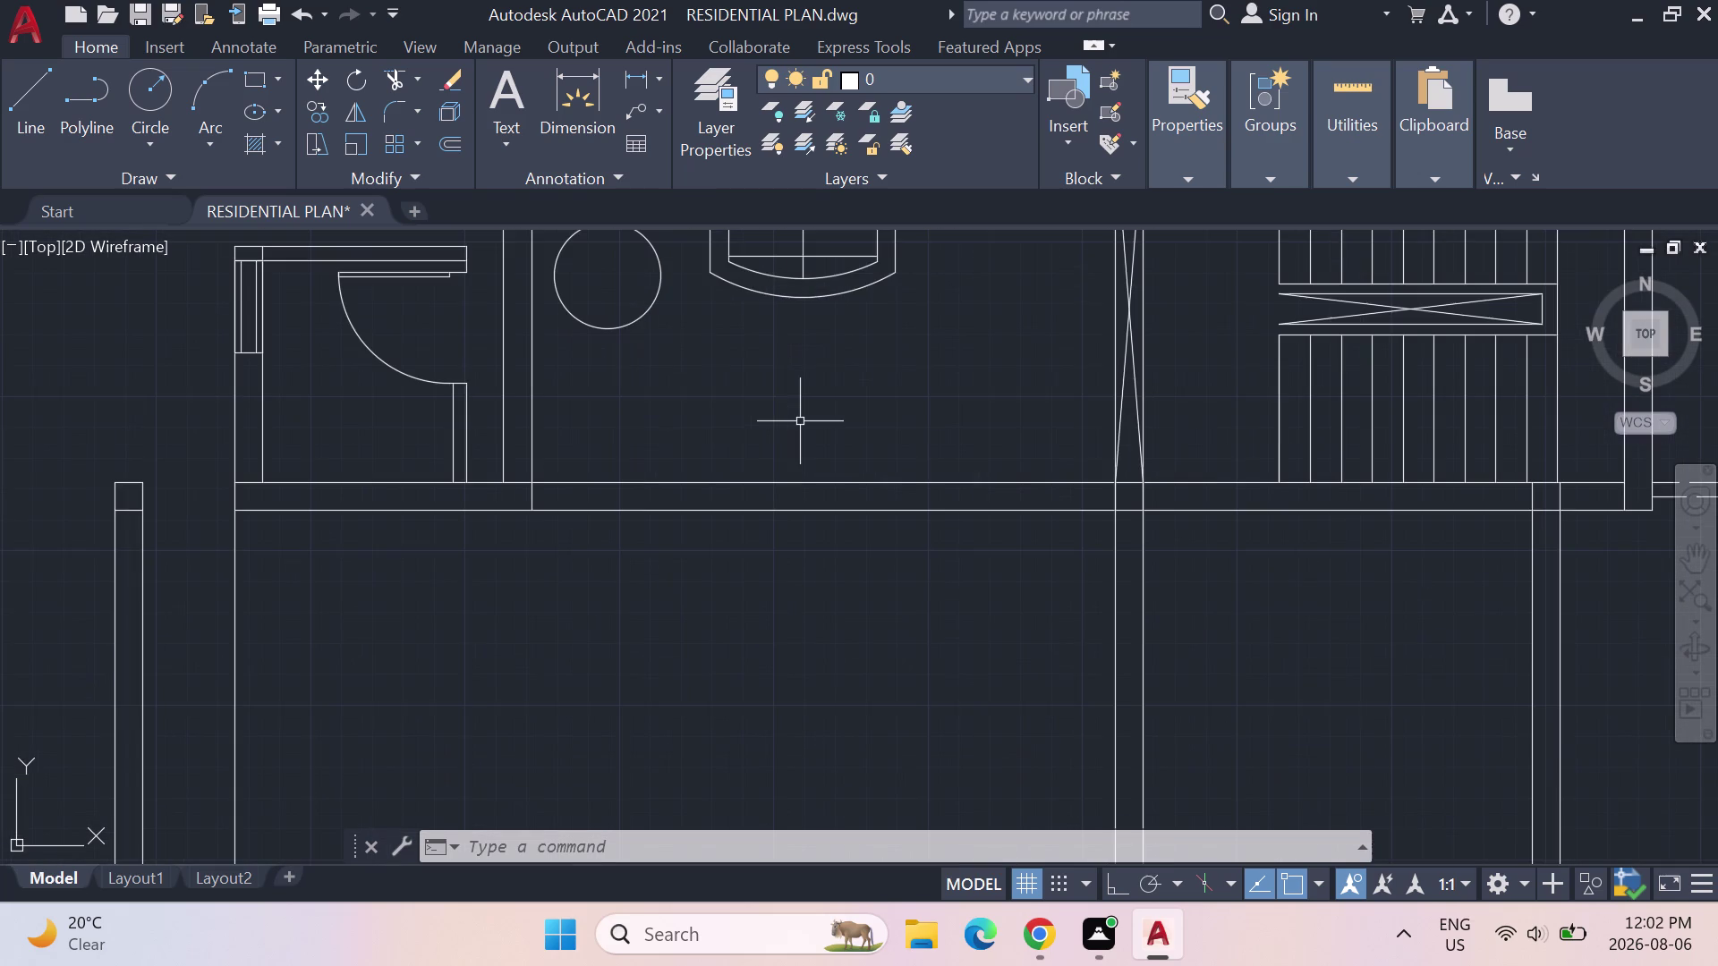
scroll(down, 3)
middle_drag(800, 324, 828, 462)
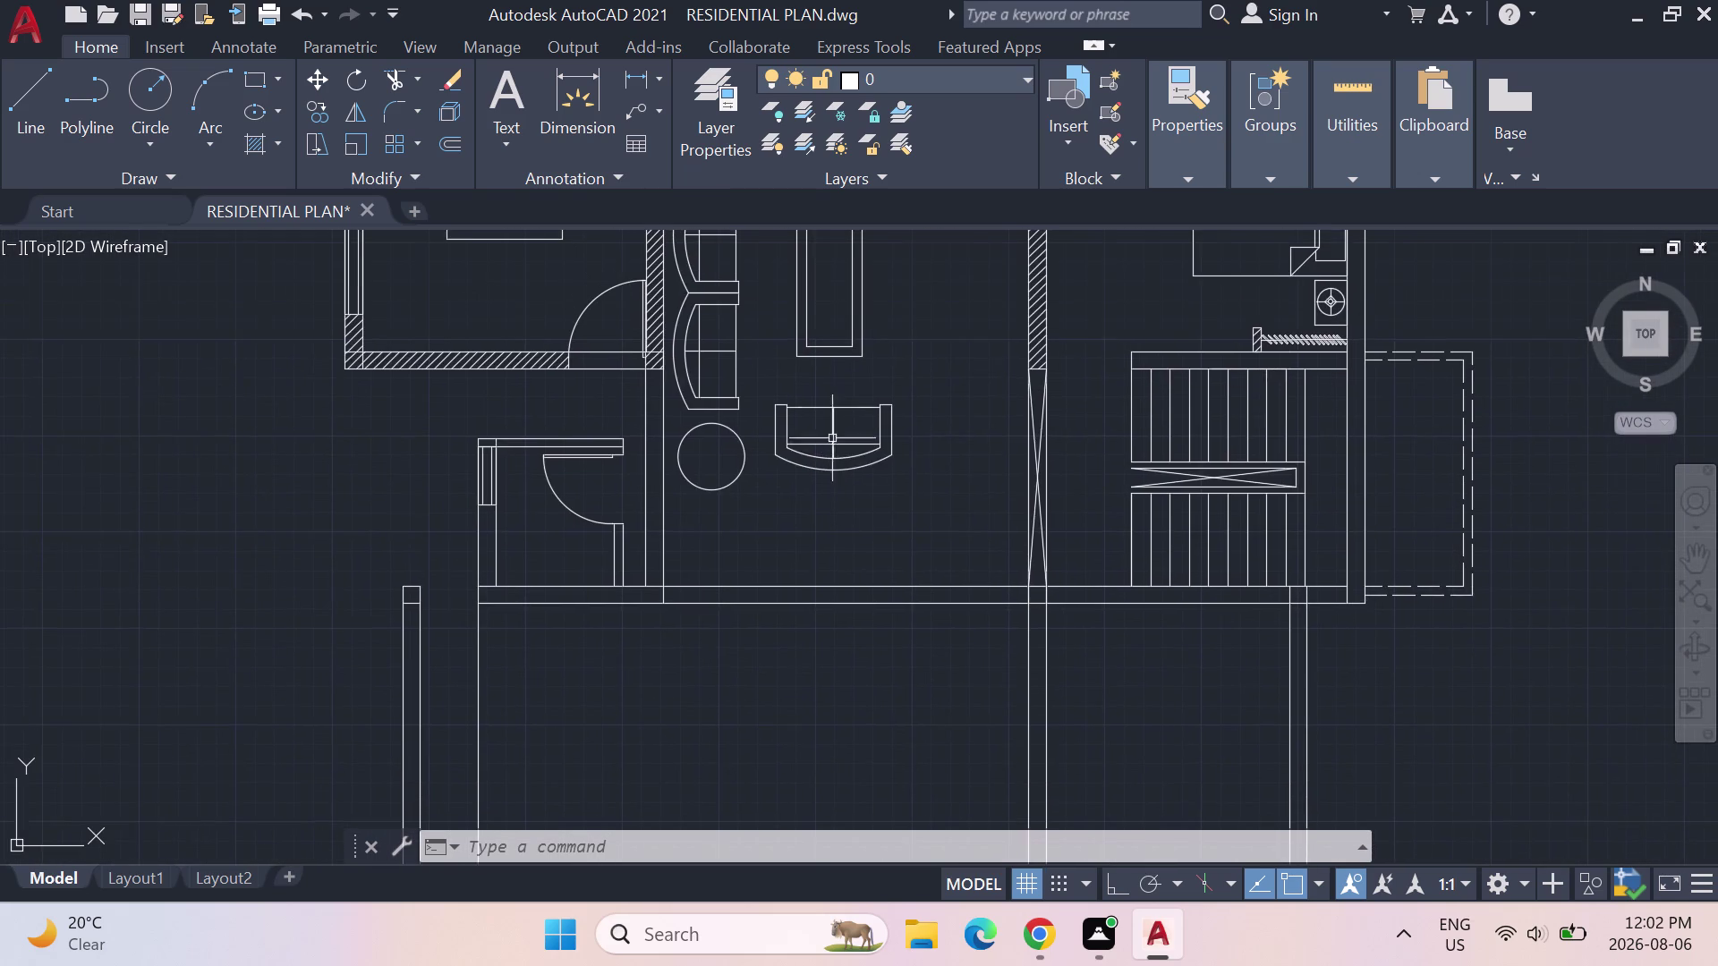
scroll(up, 3)
scroll(down, 3)
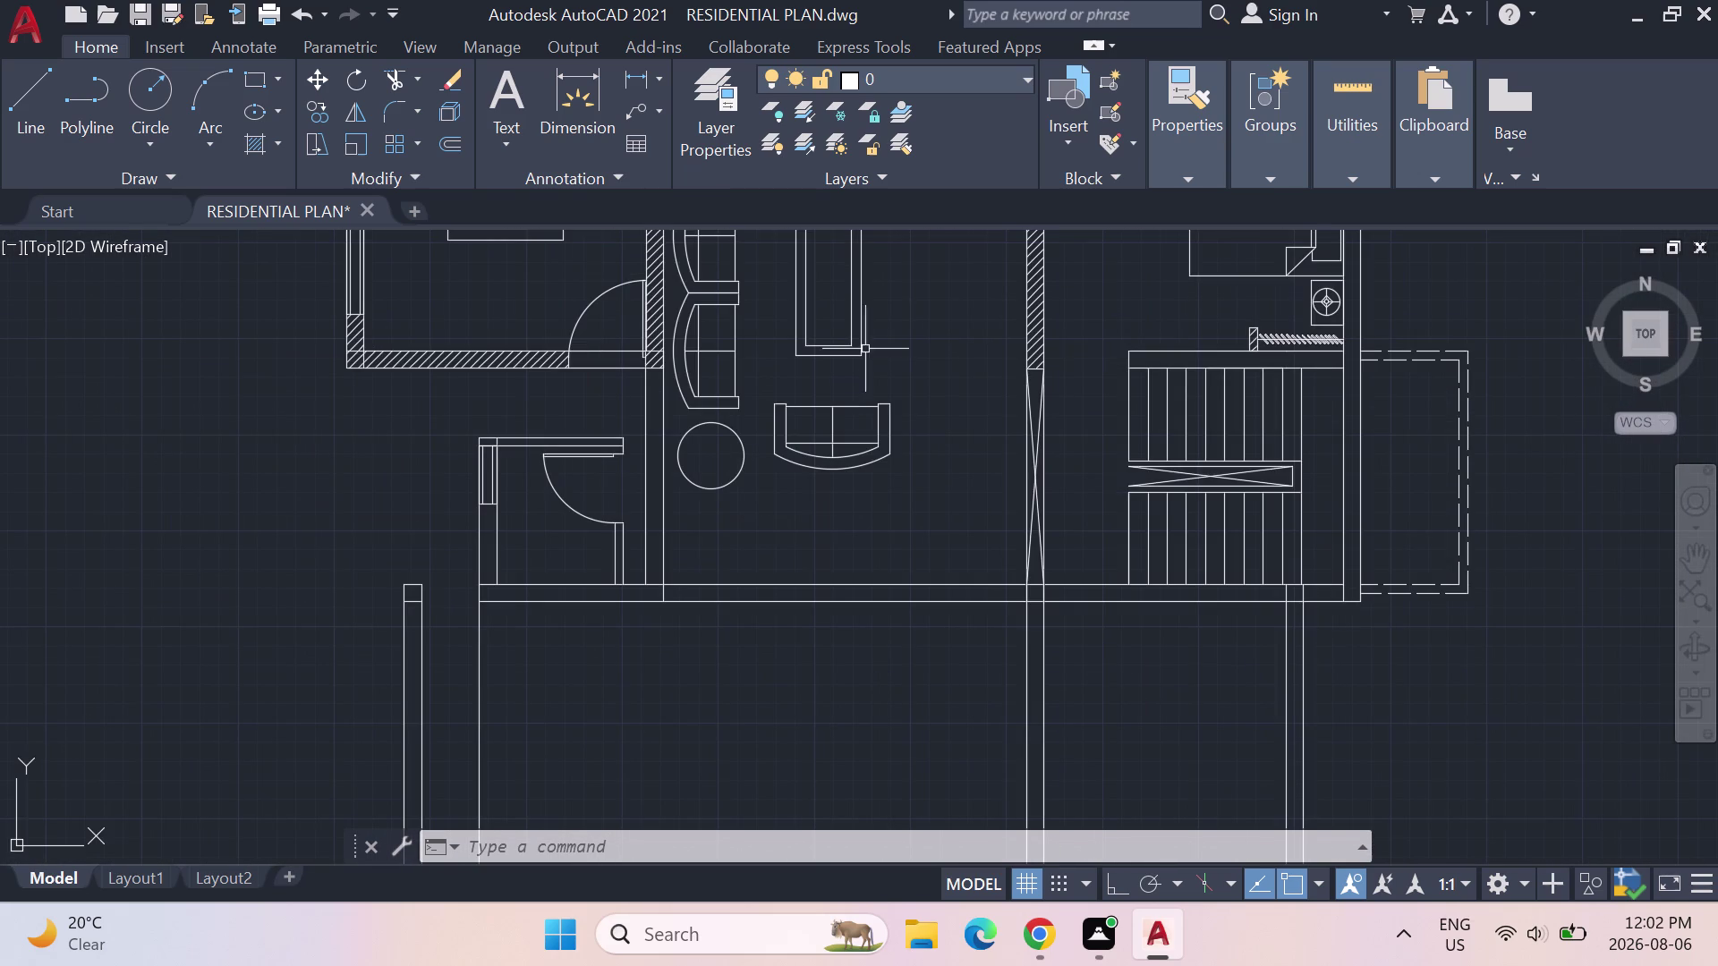
scroll(down, 3)
middle_drag(872, 332, 867, 424)
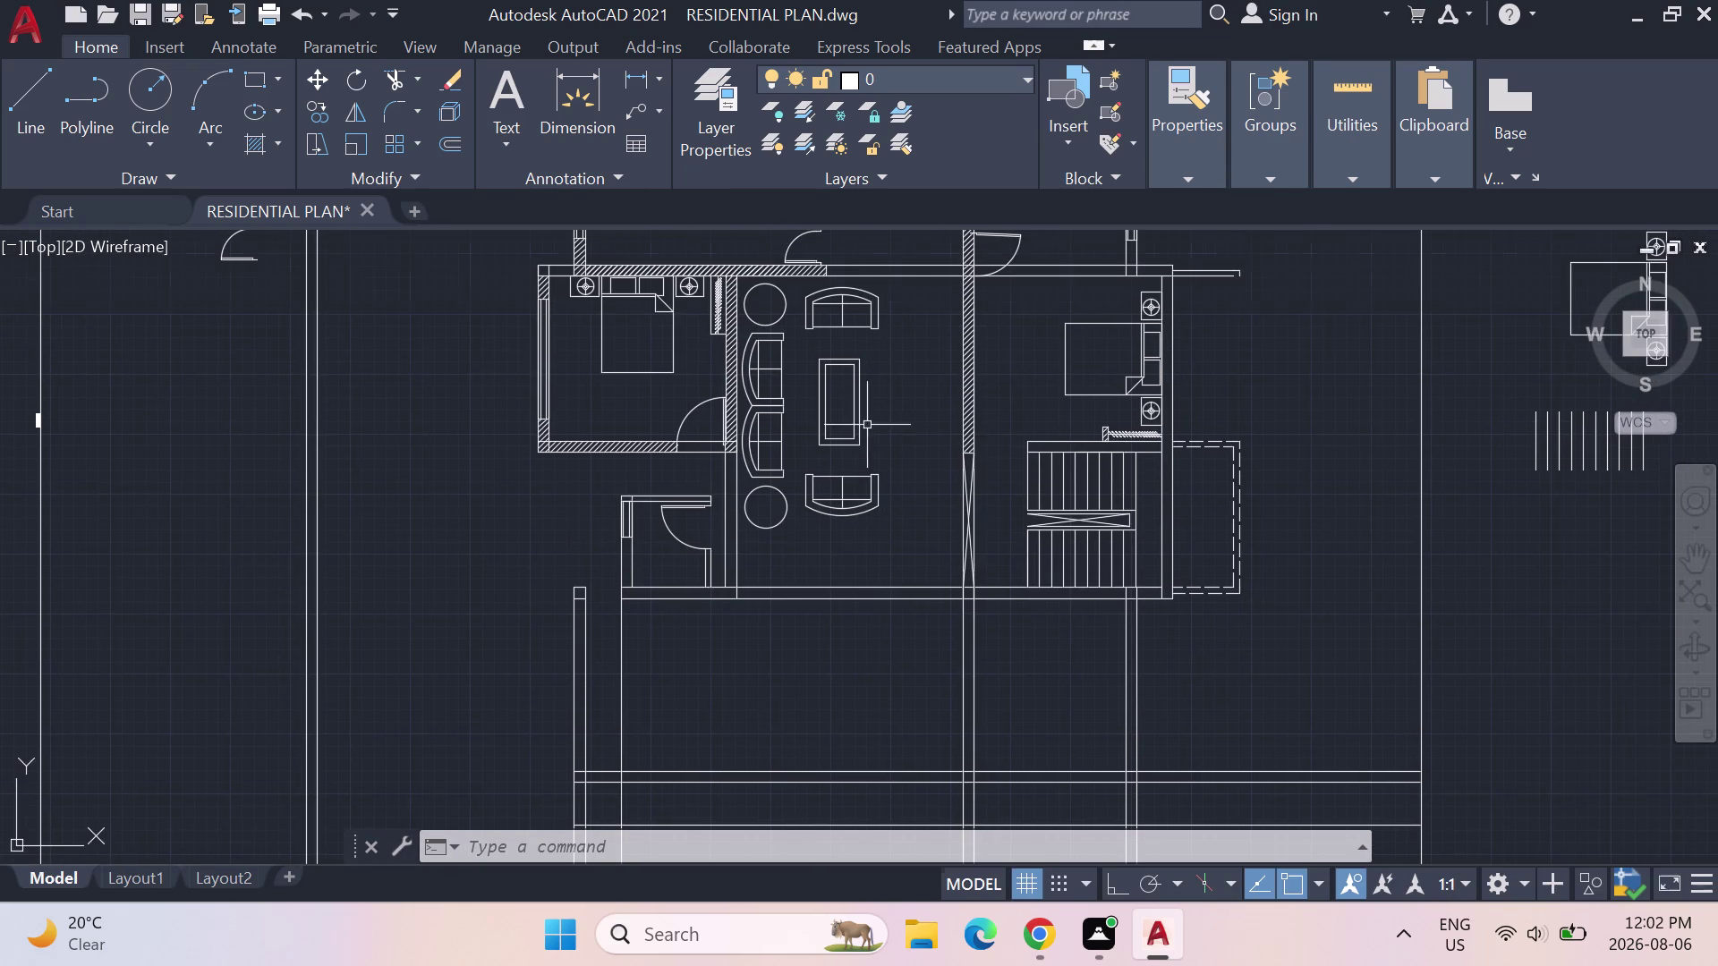
scroll(up, 3)
scroll(down, 3)
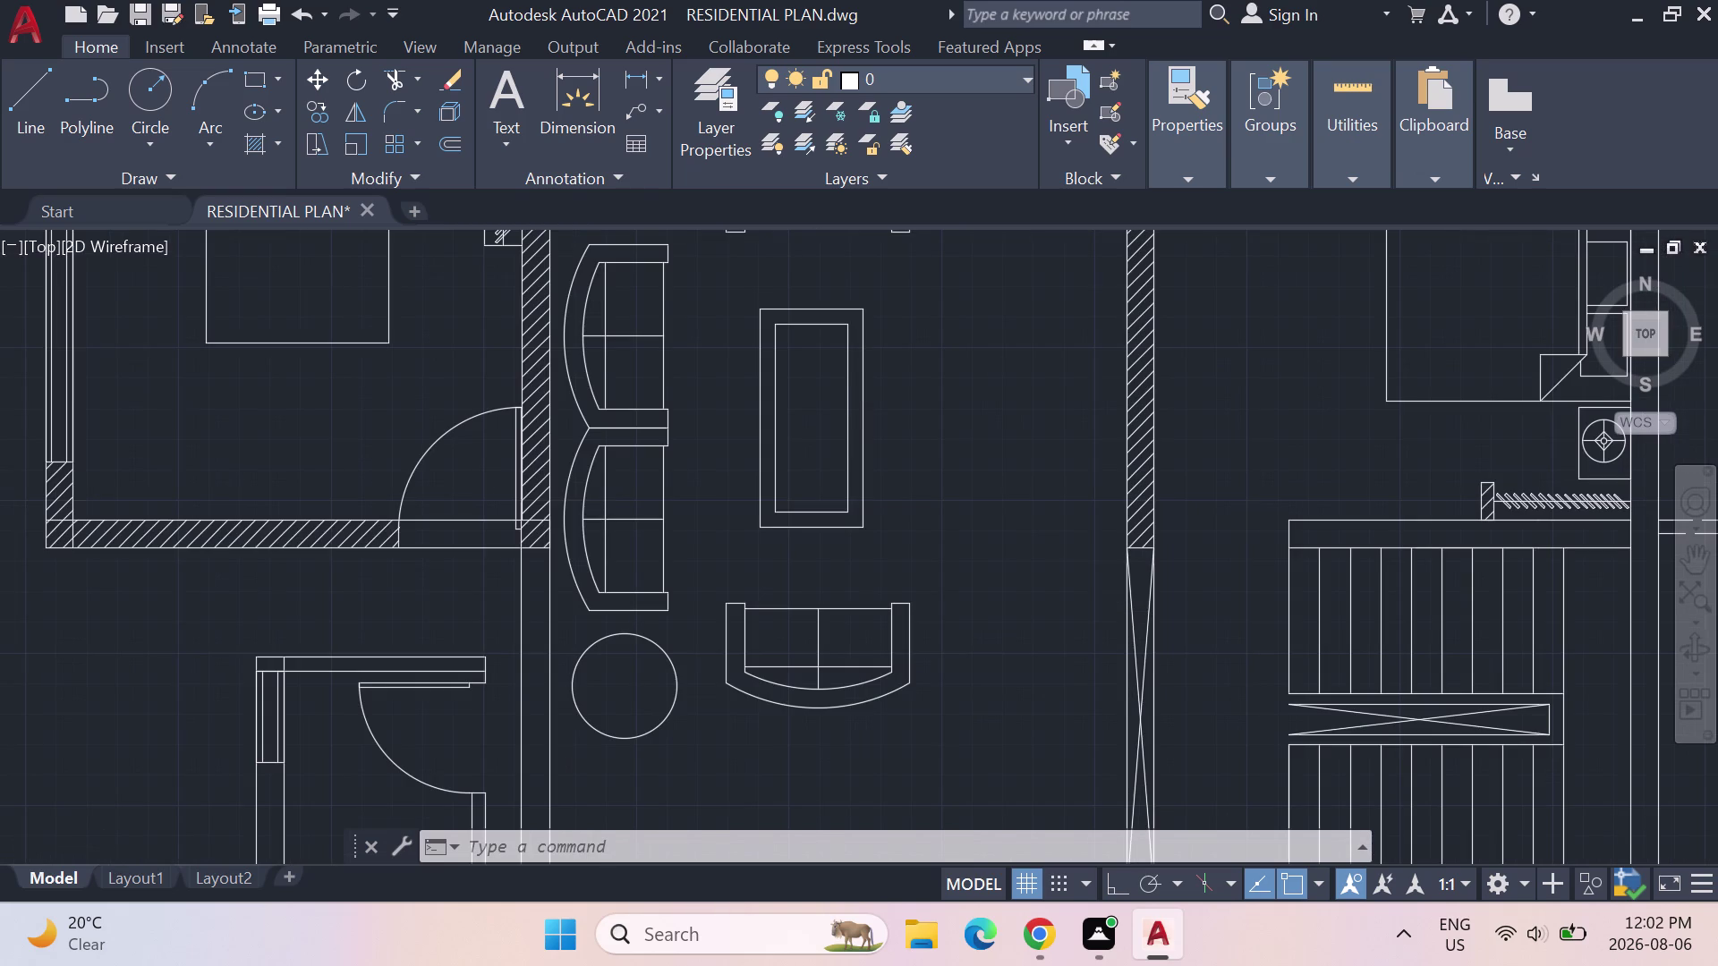
middle_click(852, 392)
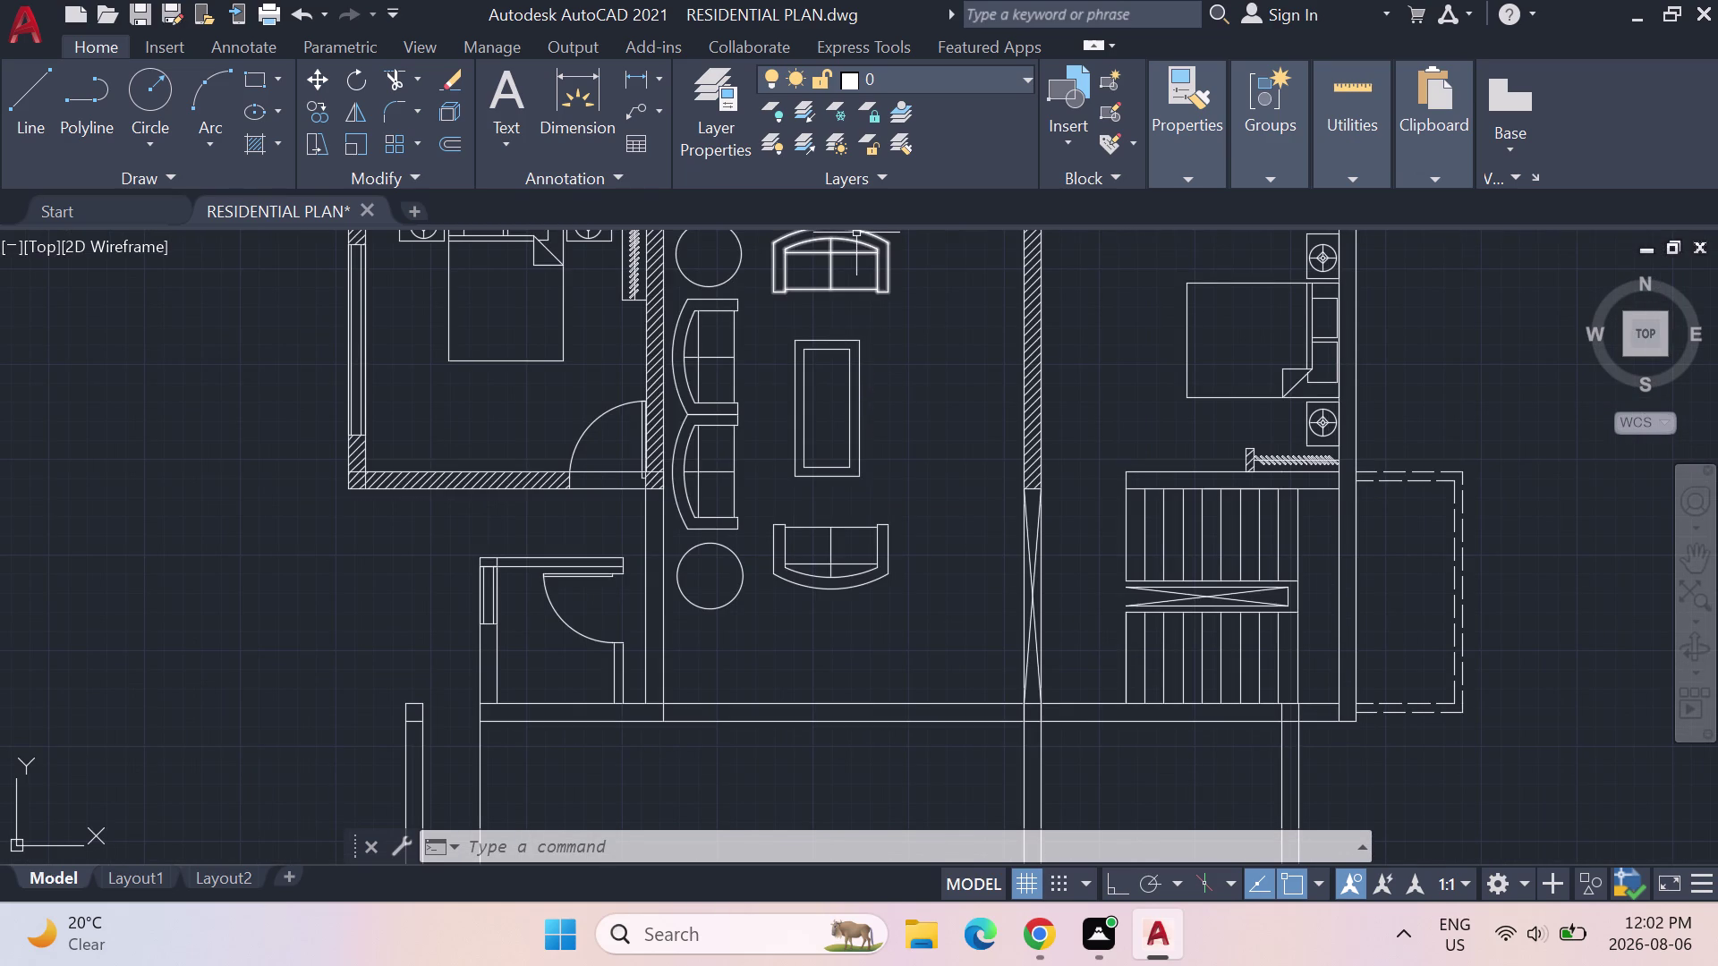